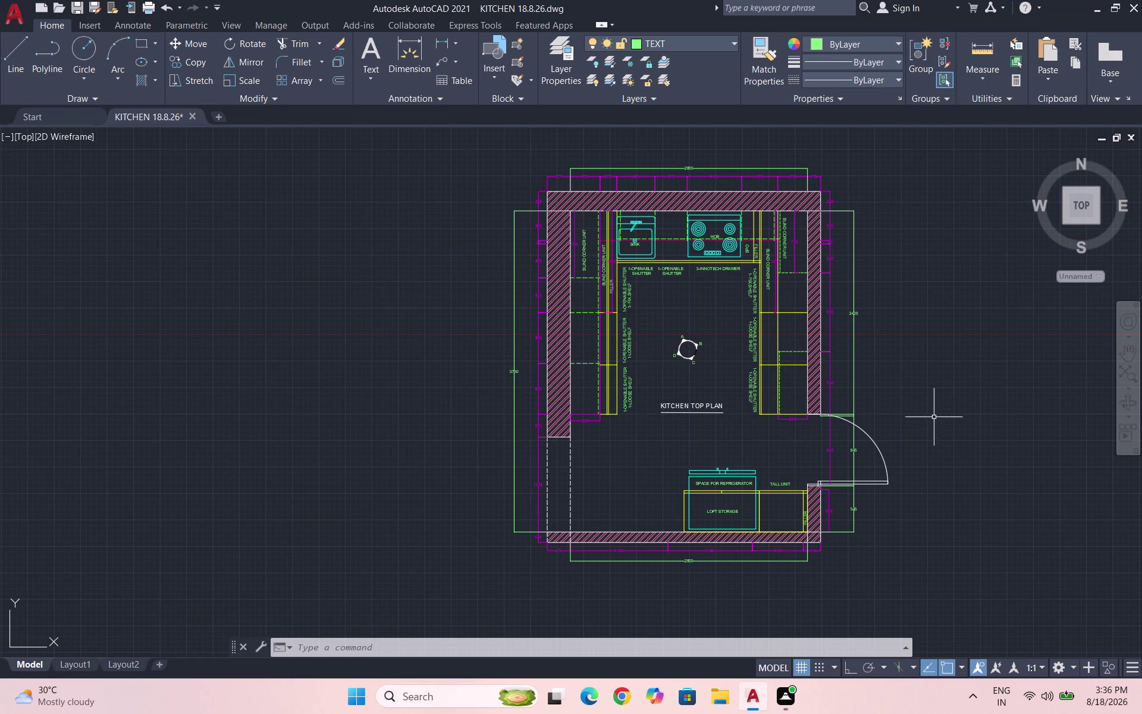
Save the kitchen top plan drawing.
key(ctrl+s)
key(ctrl+s)
scroll(down, 3)
scroll(down, 3)
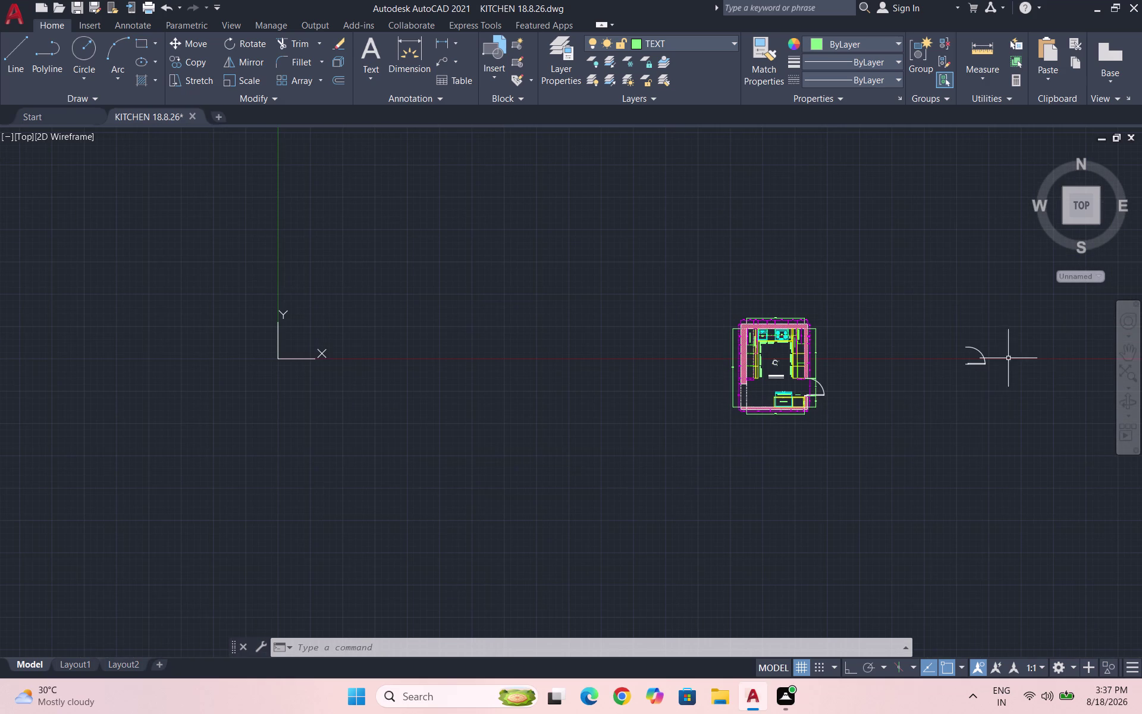
Window-select the stray door arc, move it to the upper left, and save.
scroll(up, 3)
drag(977, 436, 954, 412)
click(897, 298)
key(m)
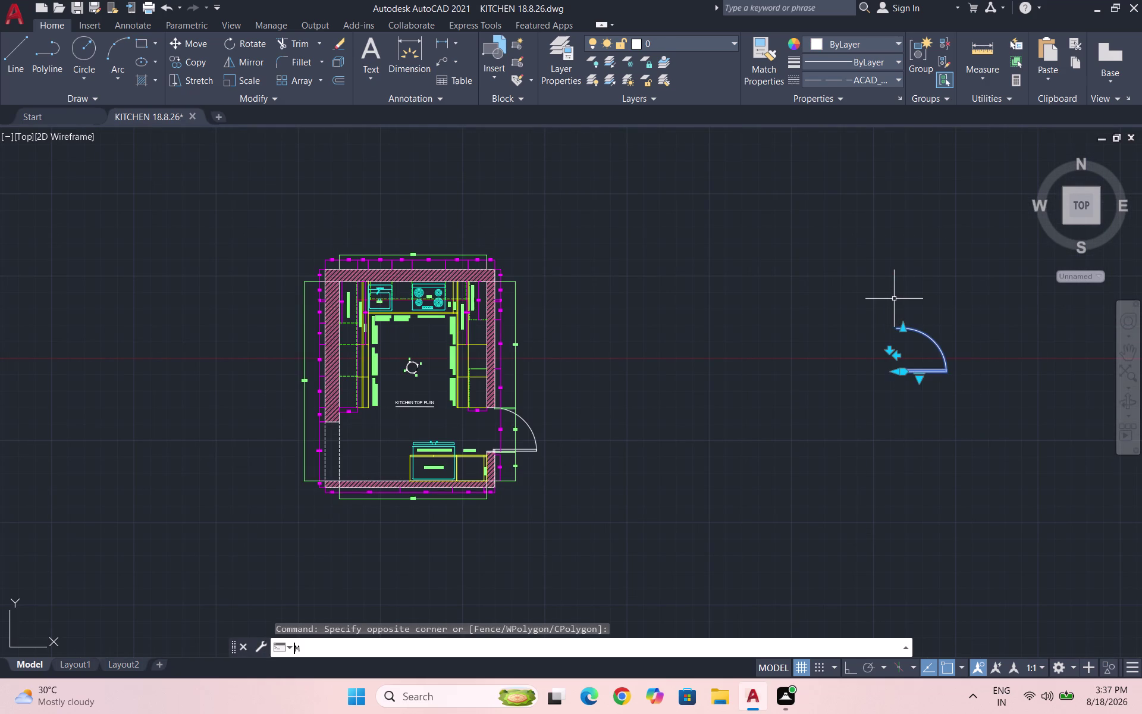
key(Return)
drag(901, 360, 878, 350)
click(139, 193)
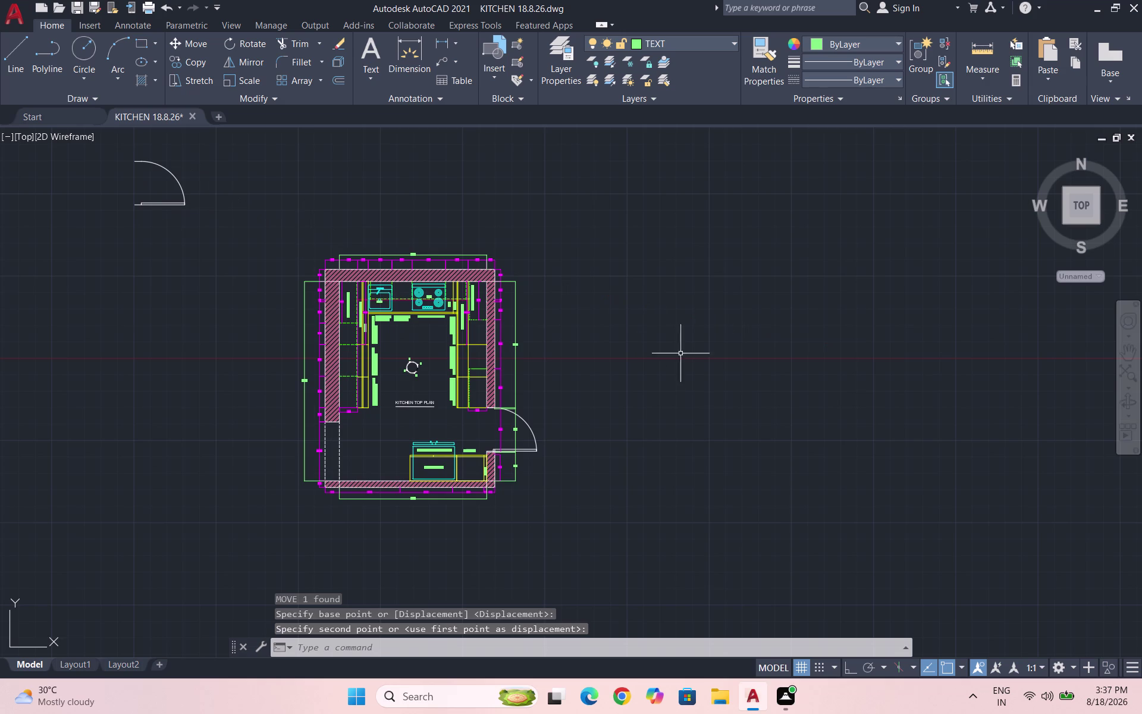
scroll(up, 3)
key(Escape)
key(Escape)
key(ctrl+s)
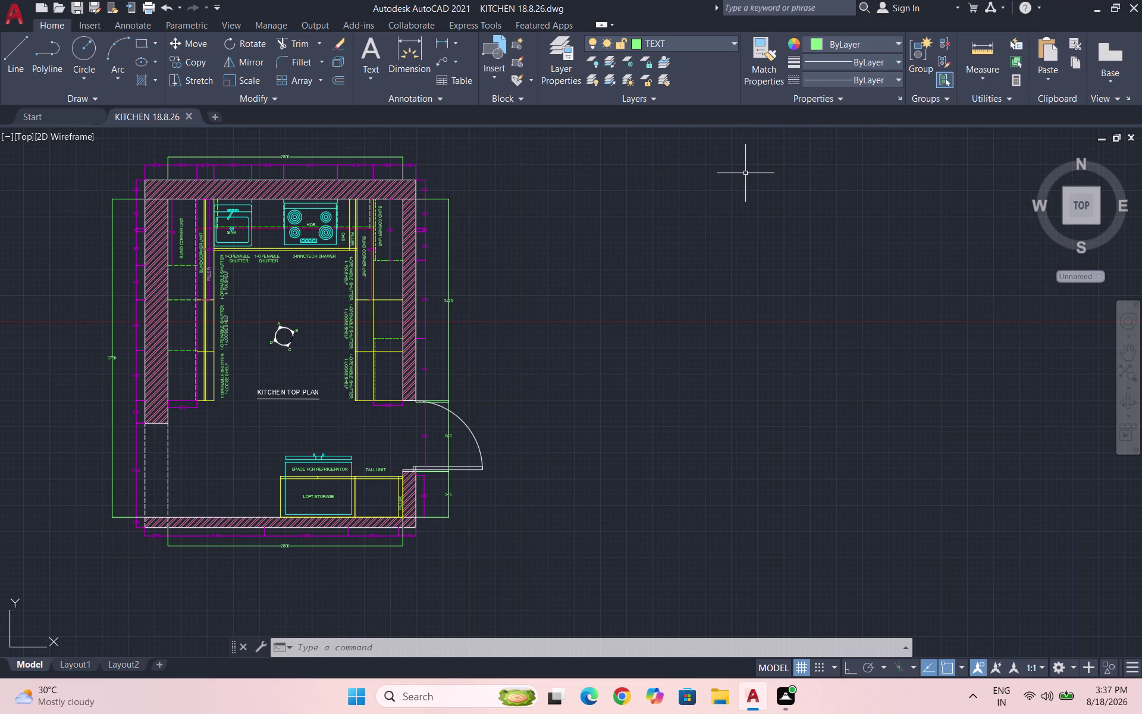
scroll(down, 3)
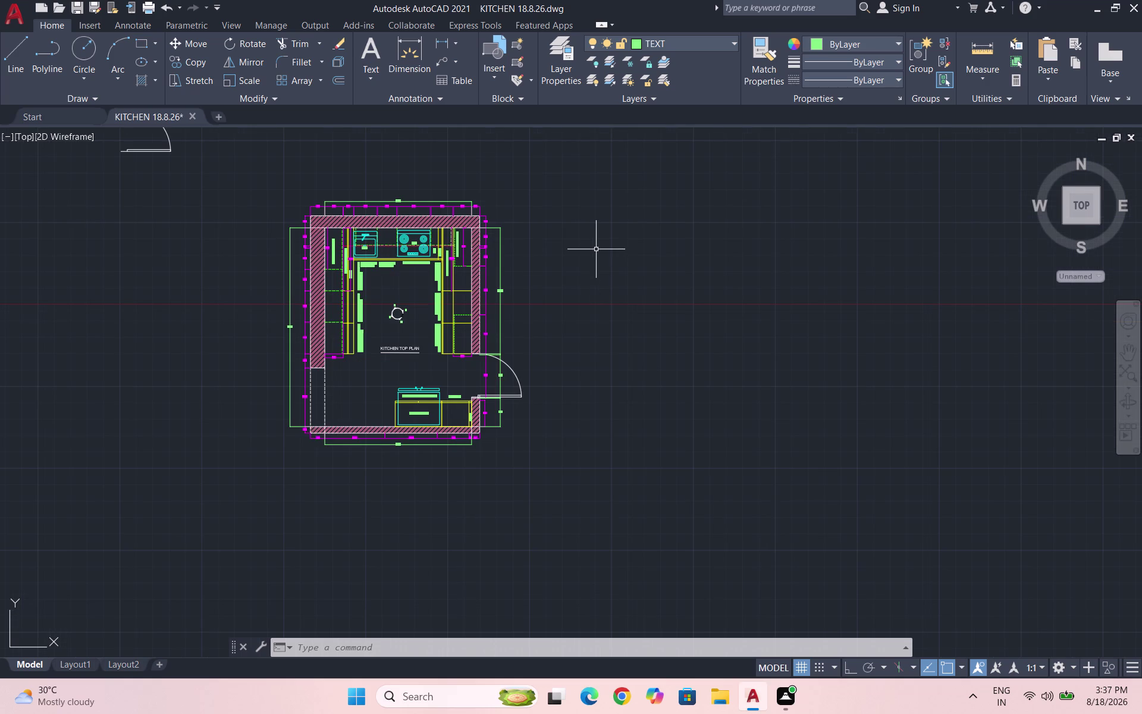
Cancel the started LINE command and make layer 0 current.
scroll(up, 3)
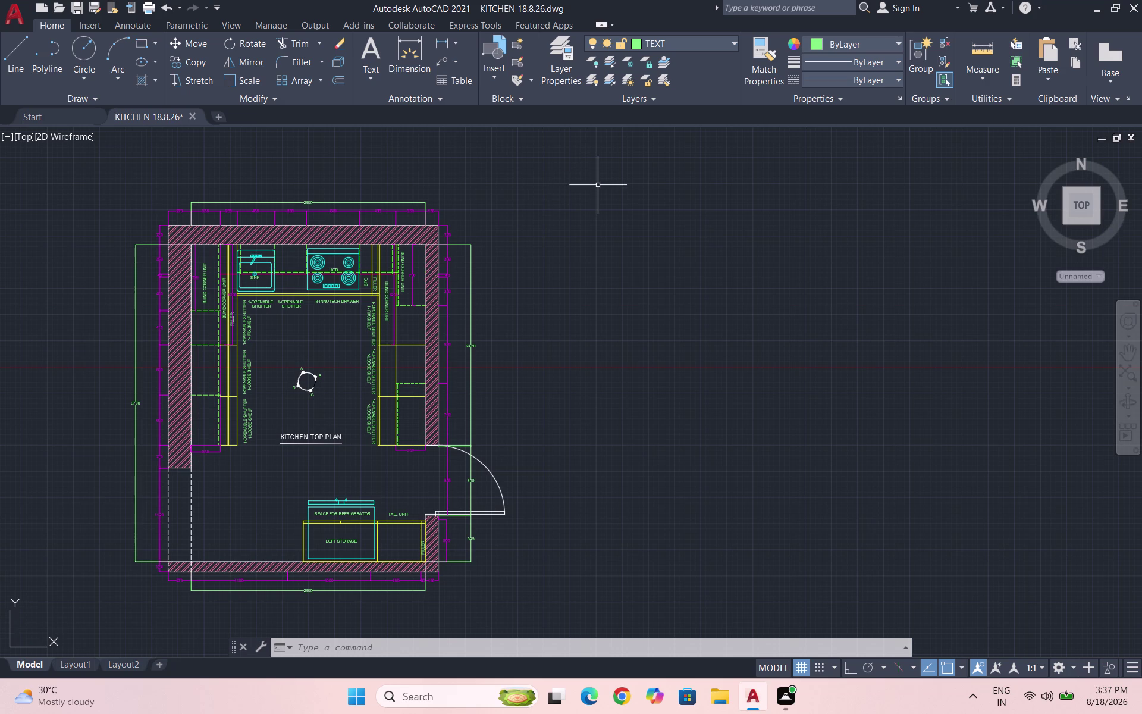
key(l)
key(Return)
scroll(down, 3)
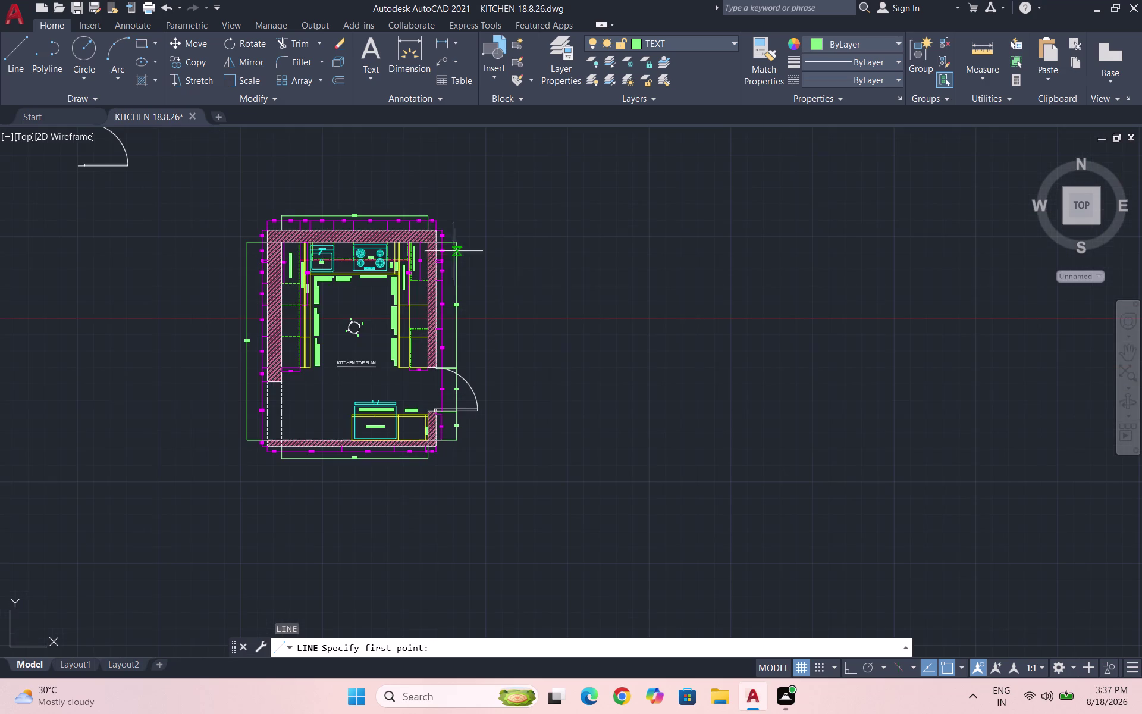
key(Escape)
key(Escape)
click(686, 40)
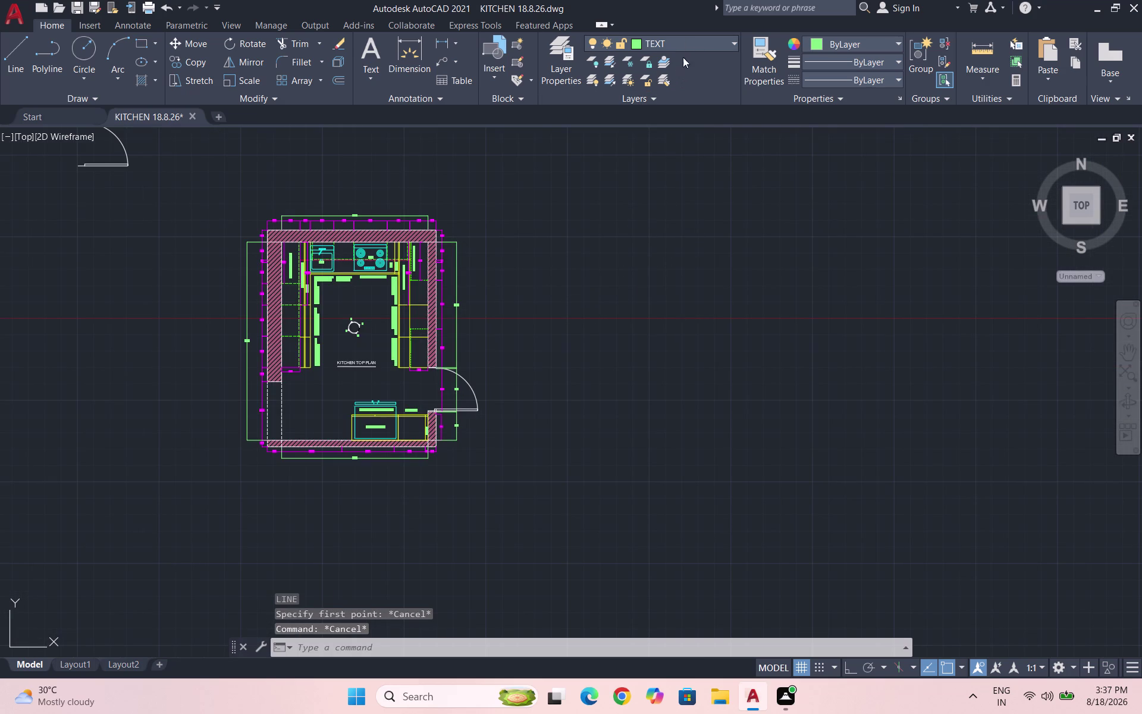
click(686, 58)
Pan to the empty space right of the top plan and start a new LINE.
scroll(up, 3)
scroll(up, 3)
scroll(down, 3)
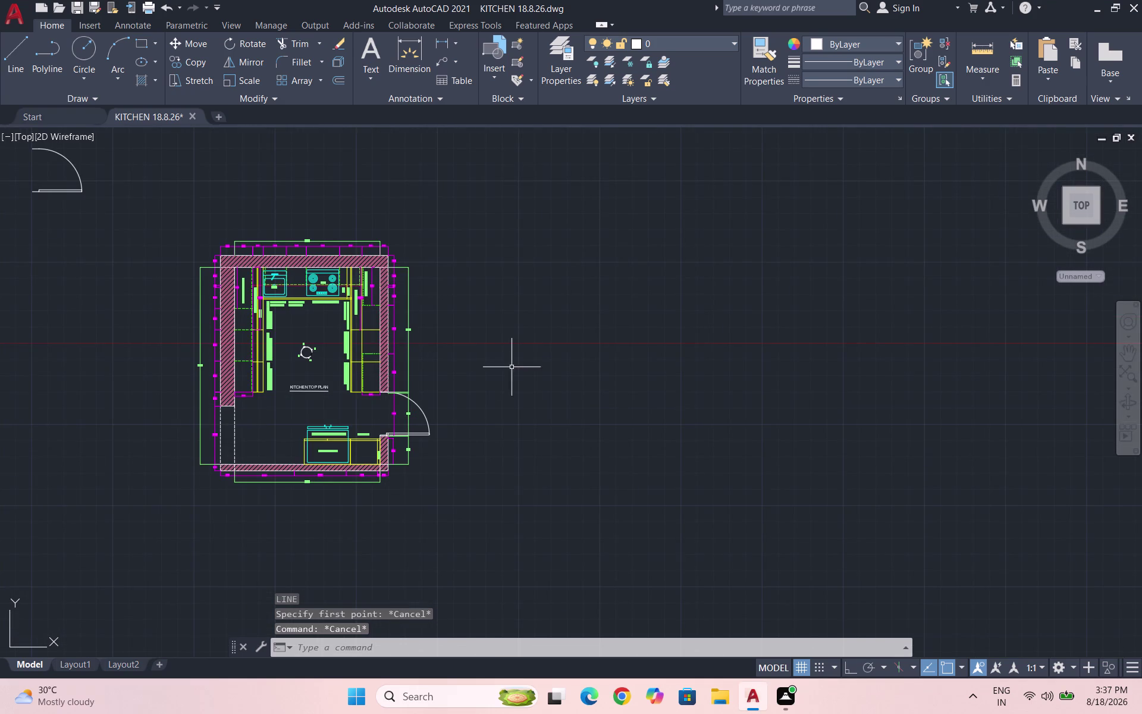
scroll(down, 3)
scroll(up, 3)
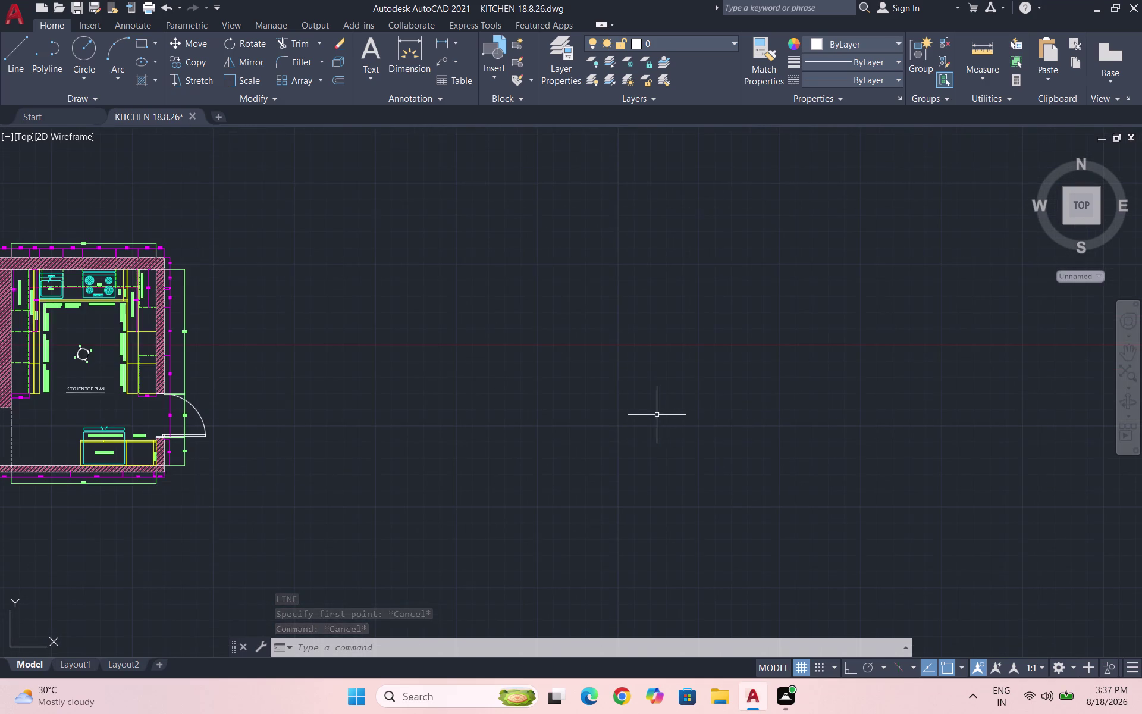
scroll(up, 3)
scroll(down, 3)
scroll(up, 3)
scroll(up, 3)
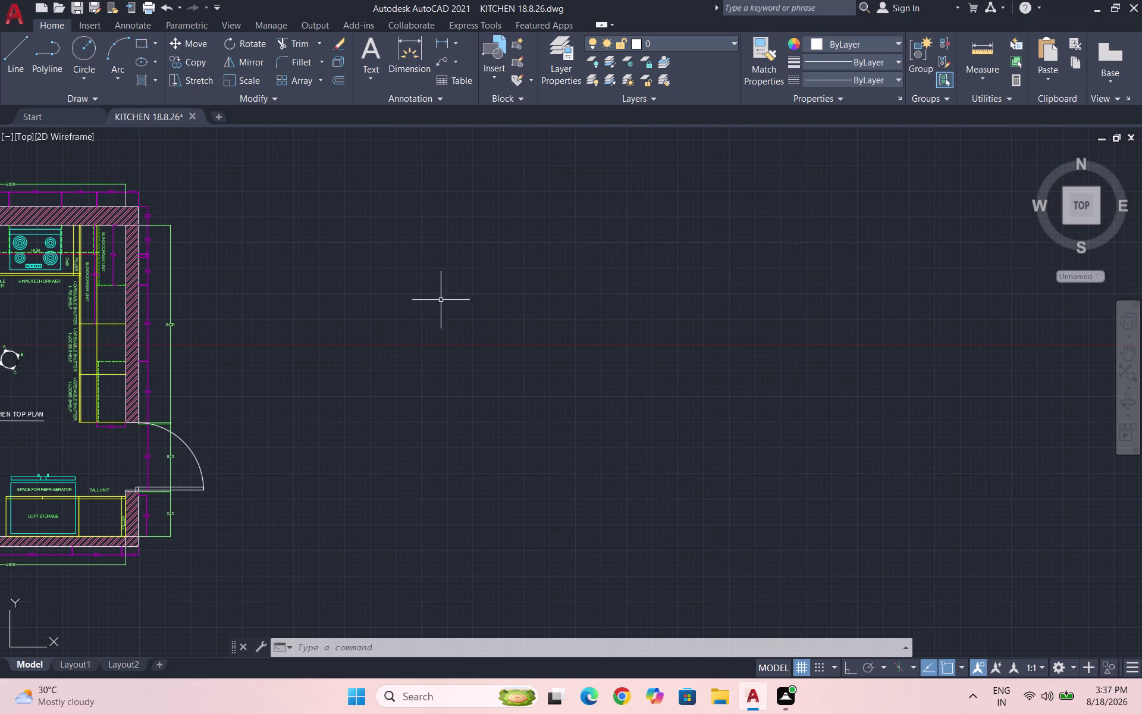
scroll(down, 3)
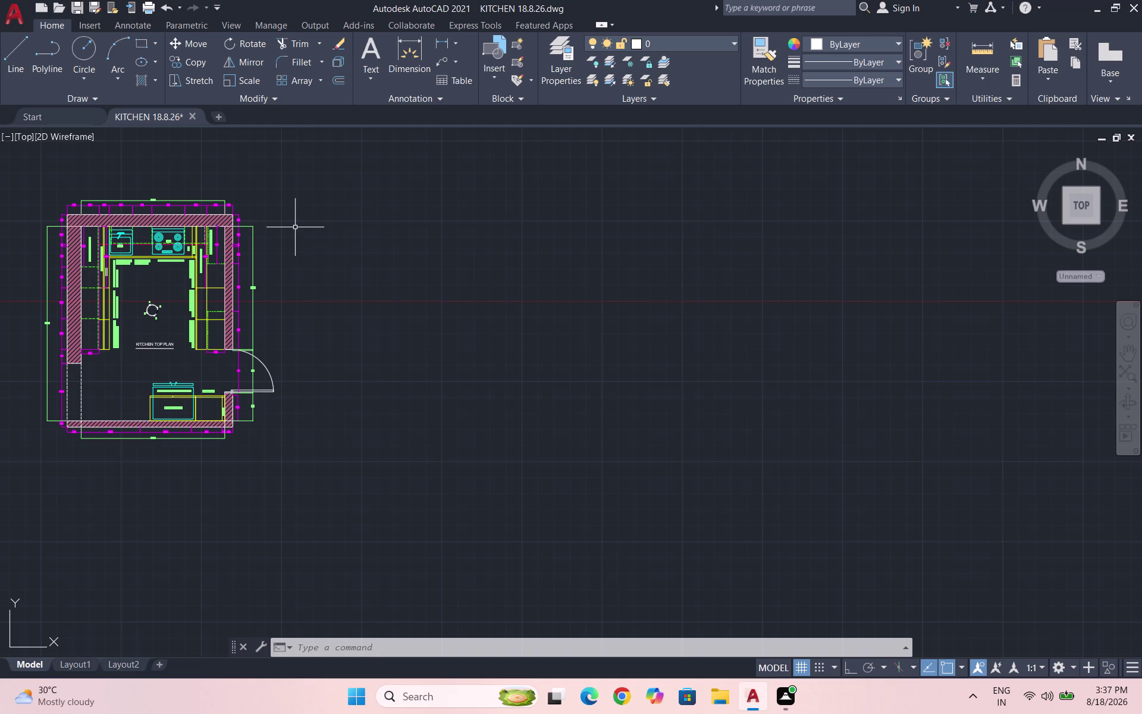
scroll(up, 3)
scroll(up, 3)
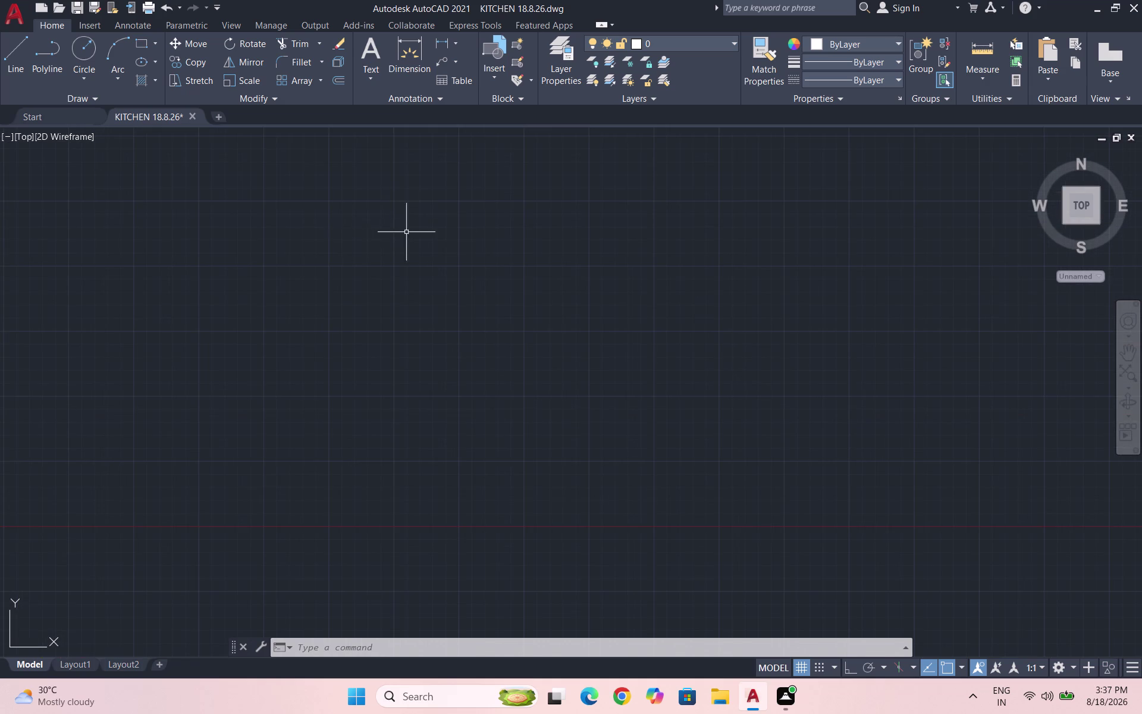
scroll(down, 3)
scroll(down, 3)
key(l)
key(Return)
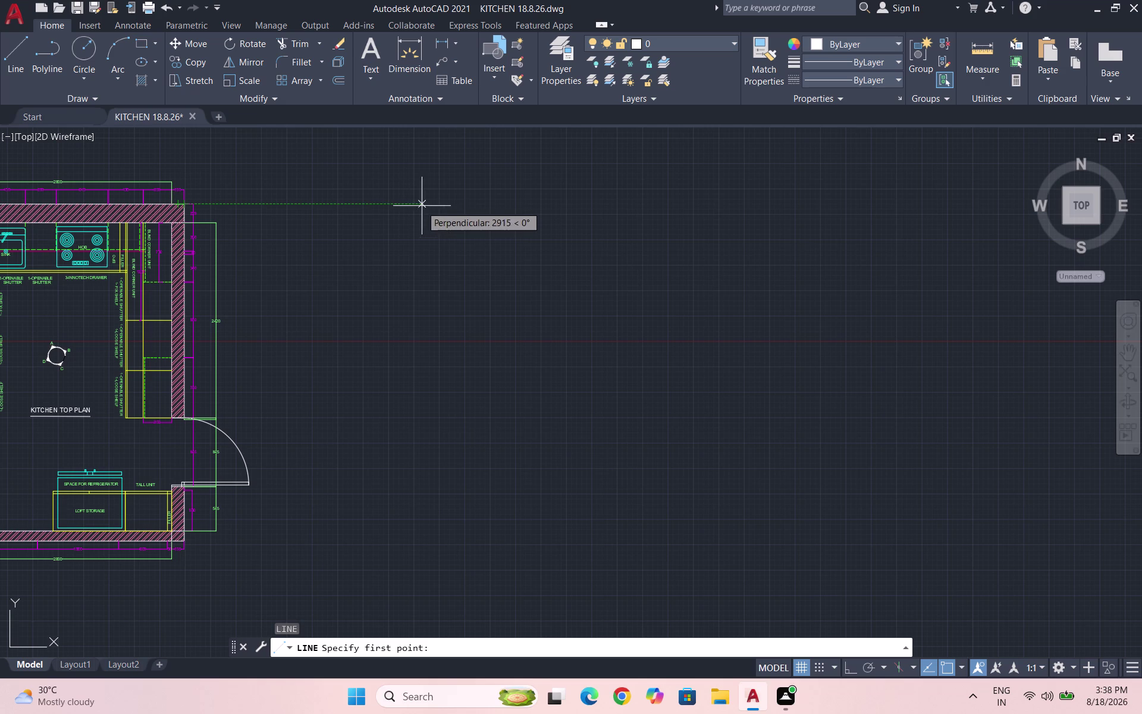
Place the line's start point beside the plan's top edge with Ortho on.
click(438, 205)
scroll(down, 3)
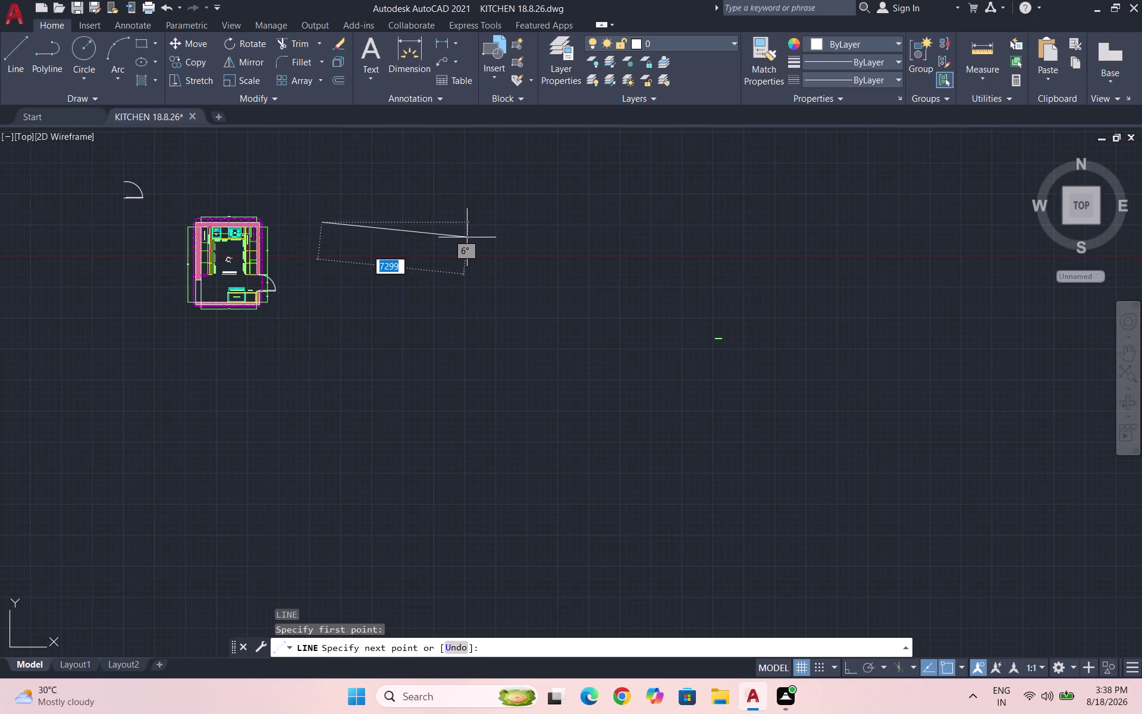
scroll(up, 3)
scroll(down, 3)
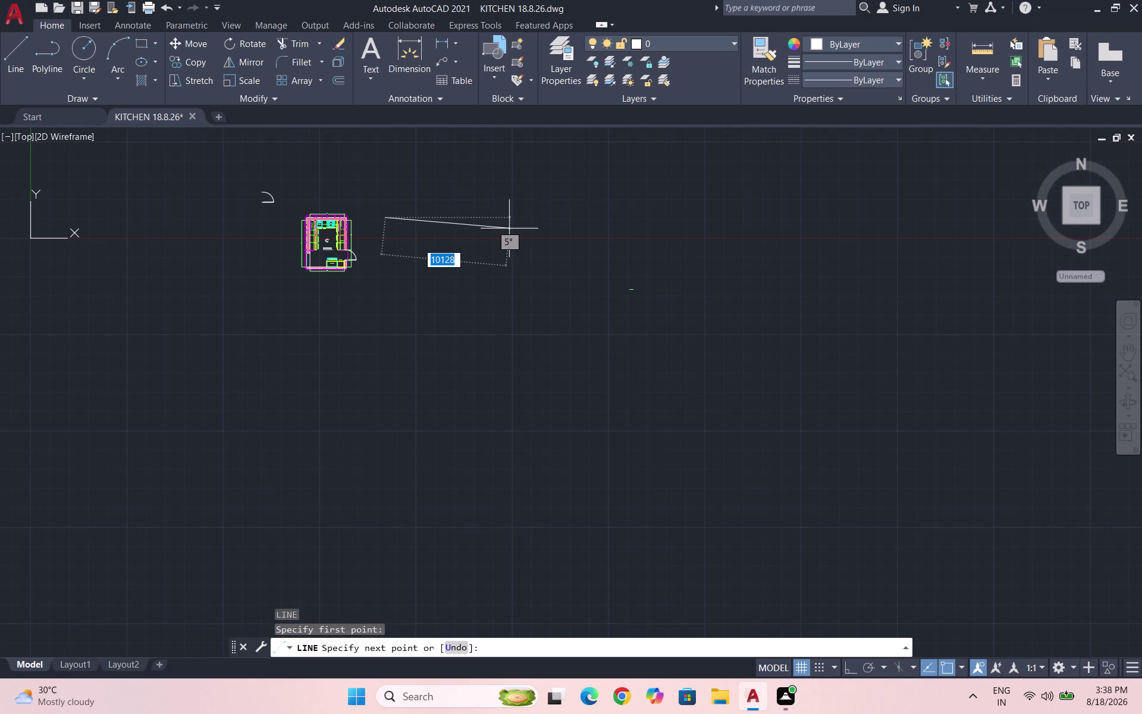
key(F8)
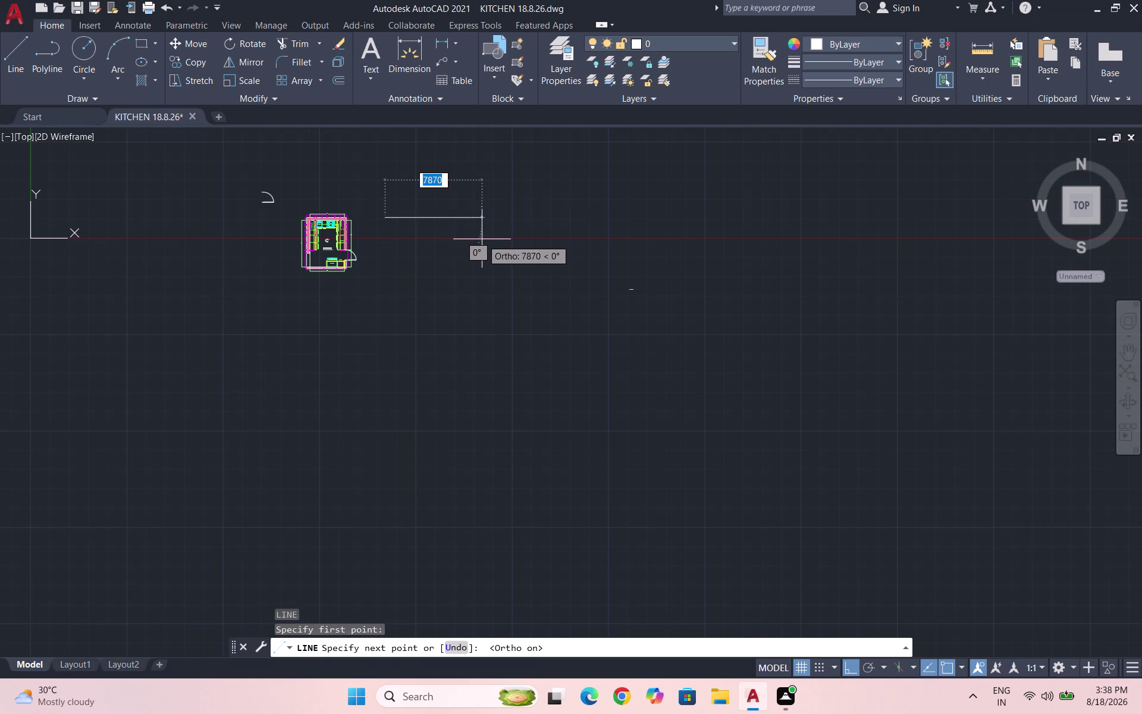
scroll(up, 3)
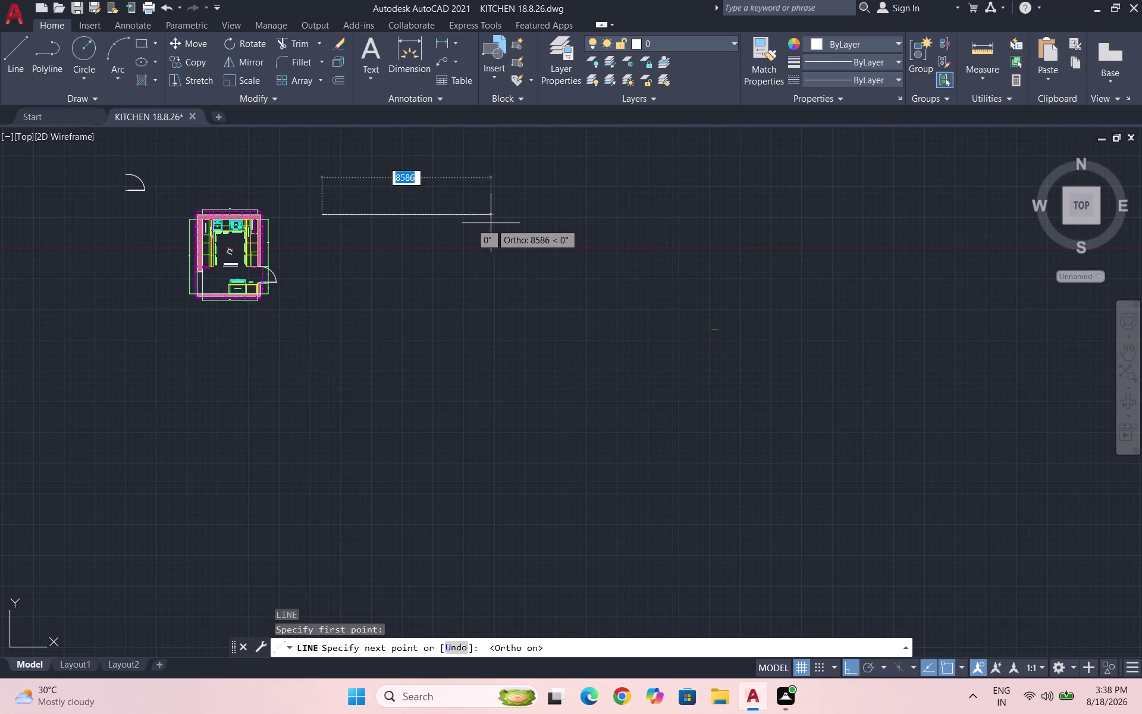
Draw consecutive segments of 273, 350, 200, 450, 380, 640 and 380.
text(273)
key(Return)
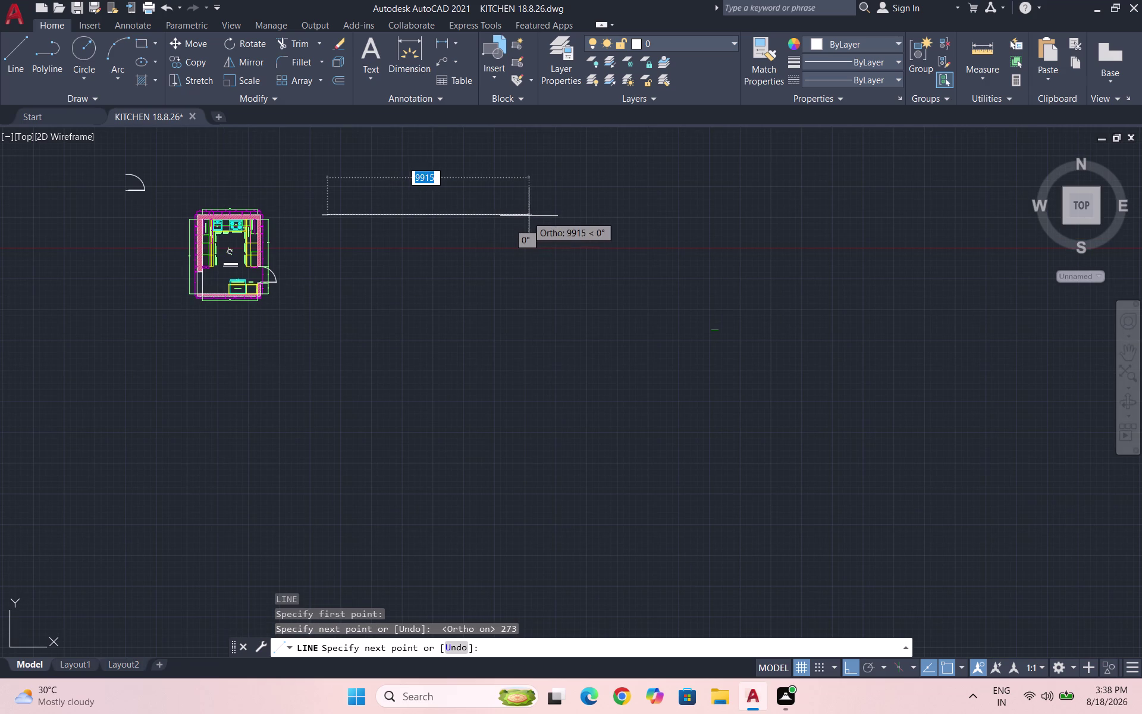
text(350)
key(Return)
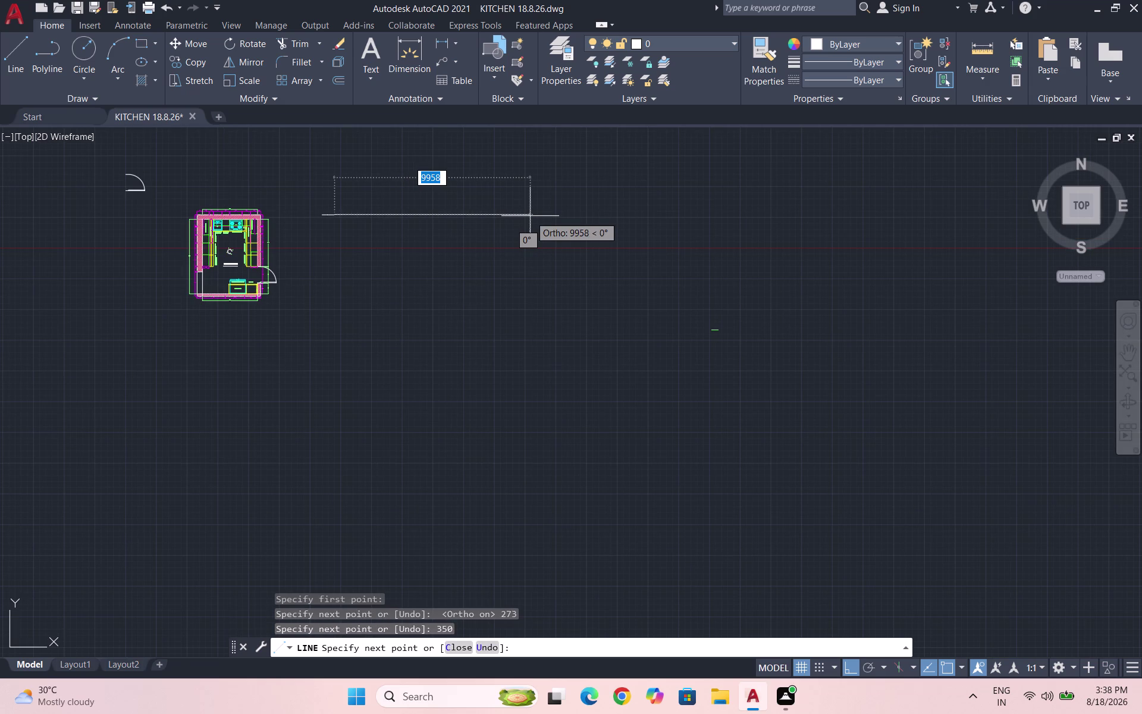
text(20)
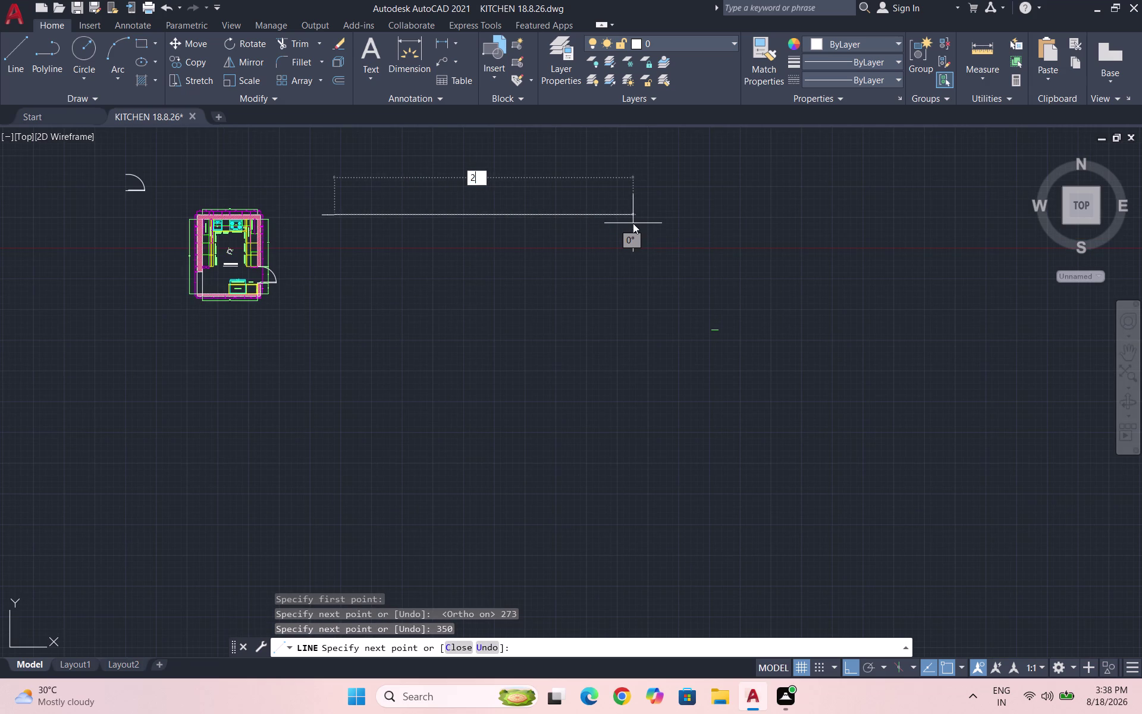
text(0)
key(Return)
text(4)
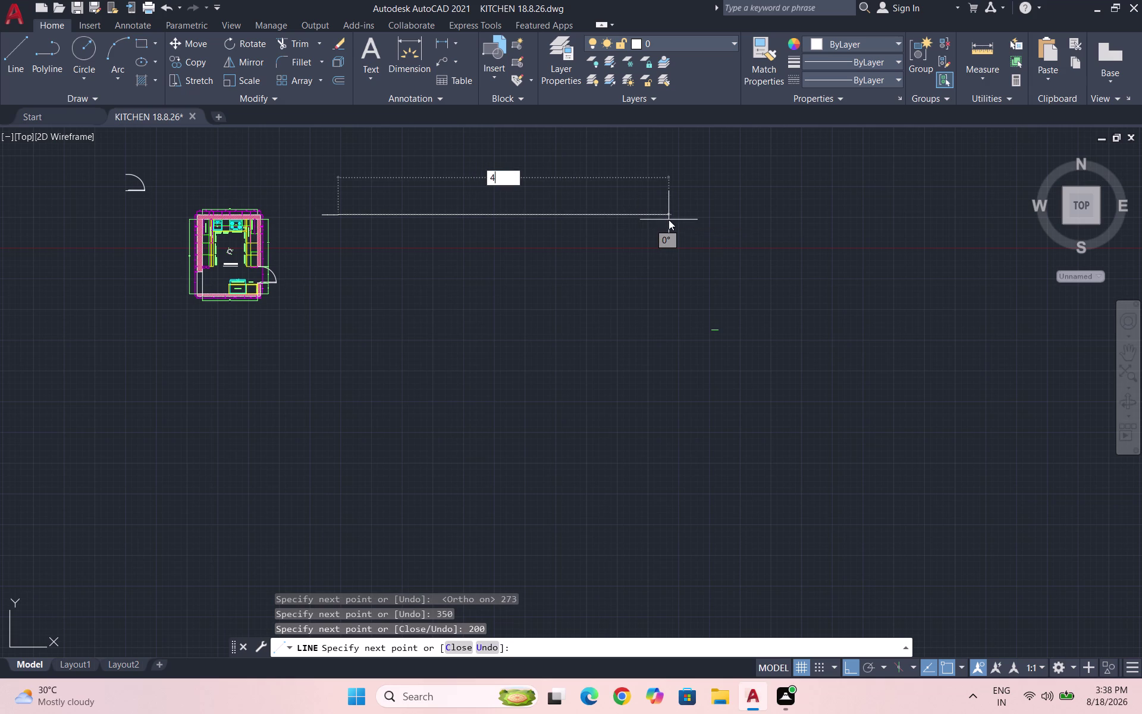
text(50)
key(Return)
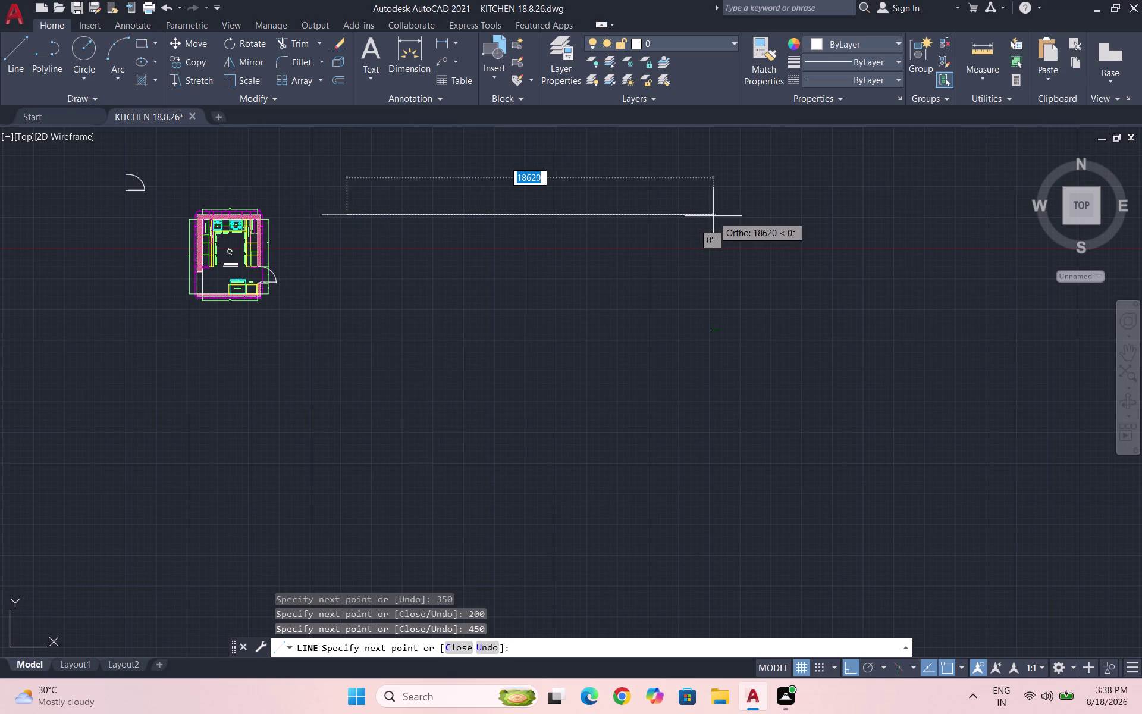
text(380)
key(Return)
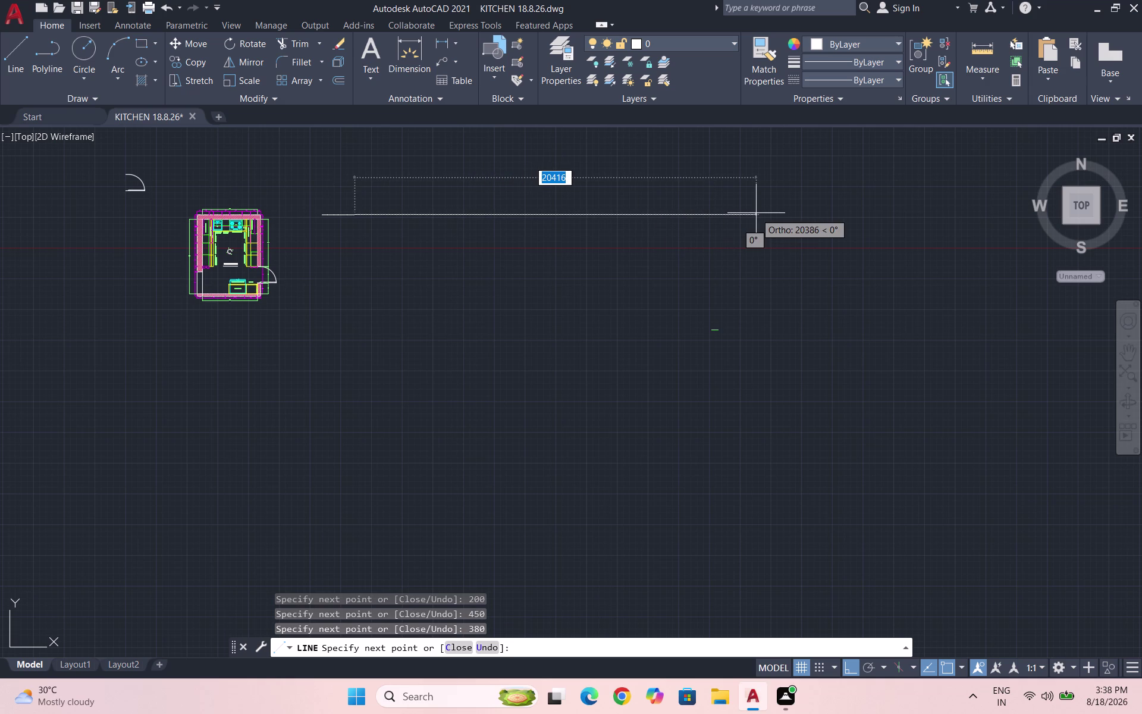
text(640)
key(Return)
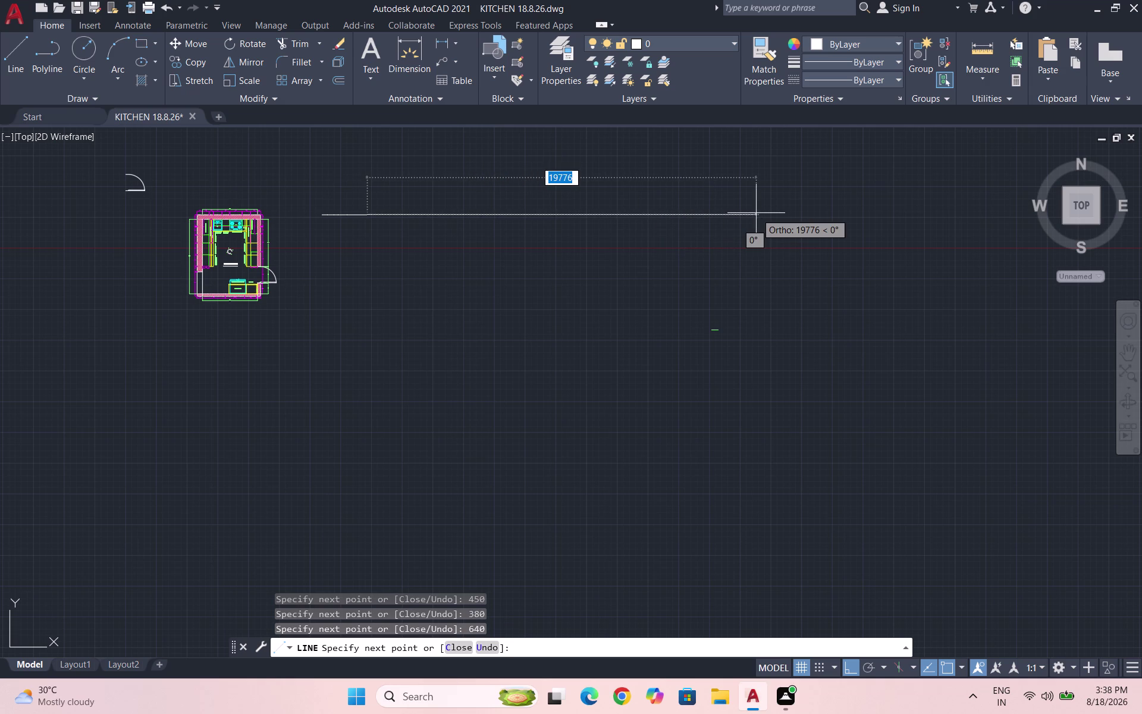
text(380)
key(Return)
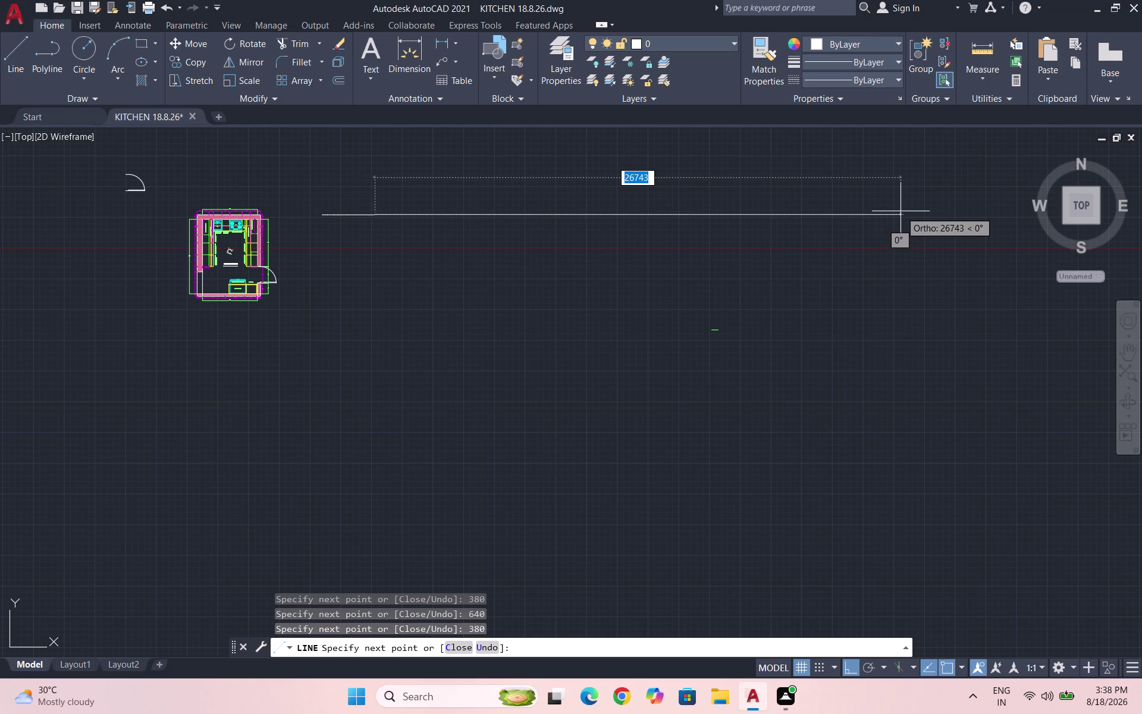
Add the 50, 350 and 155 segments and end the line.
text(50)
key(Return)
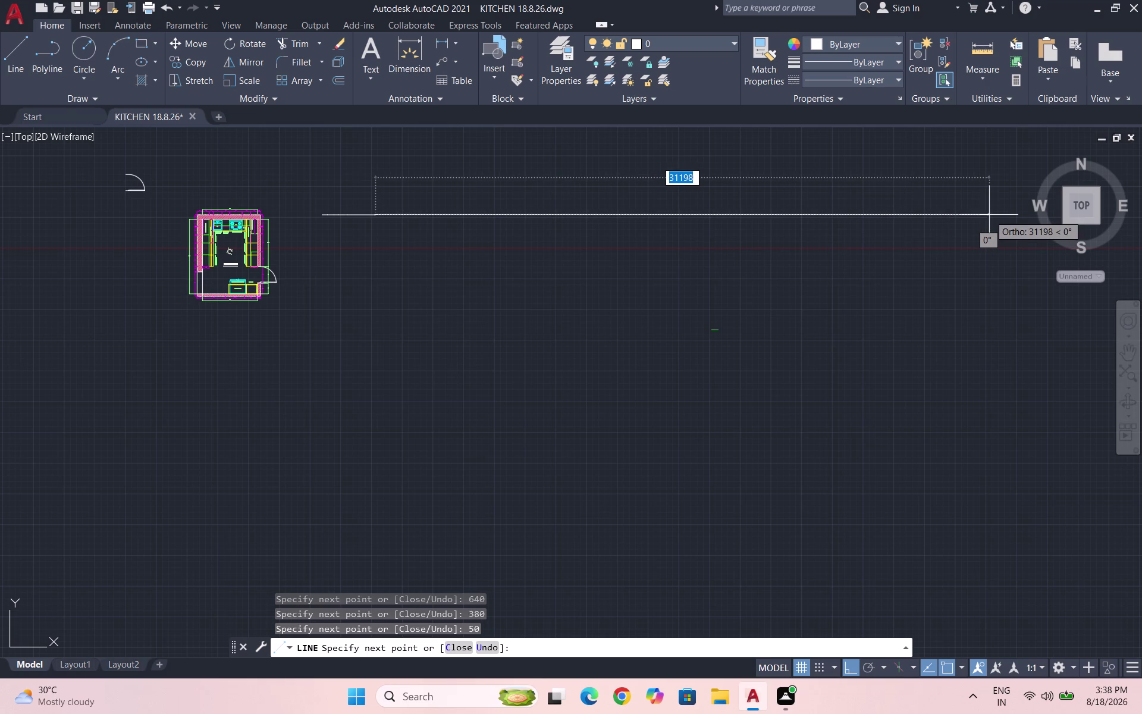
text(350)
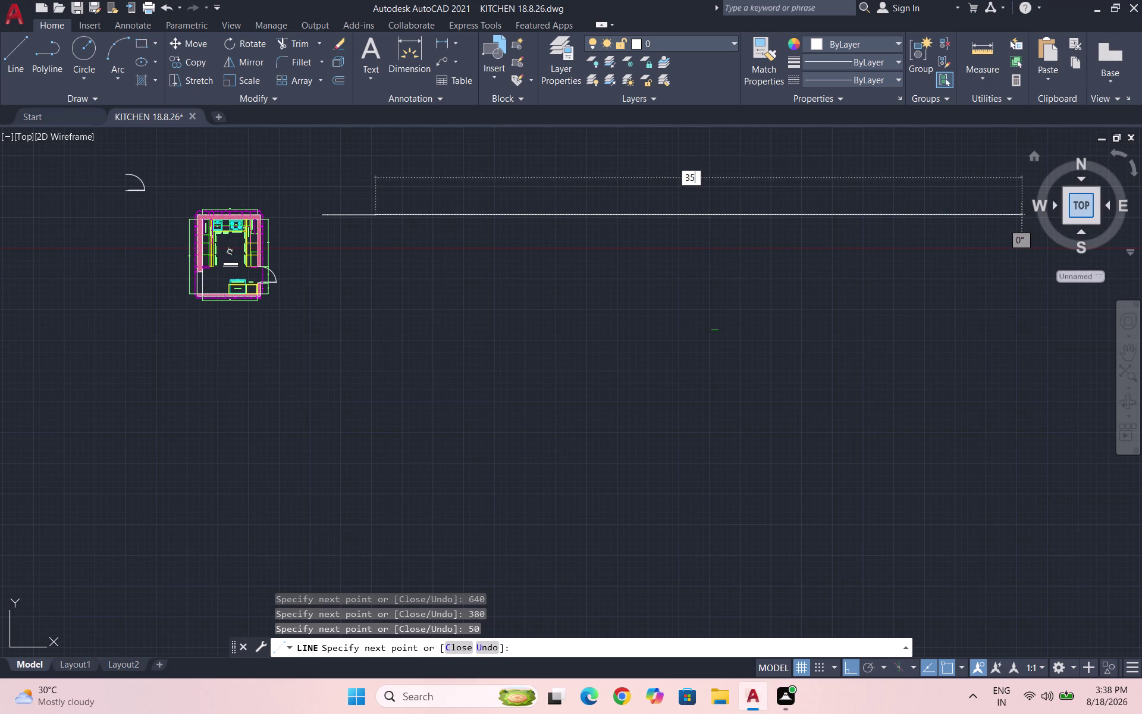
key(Return)
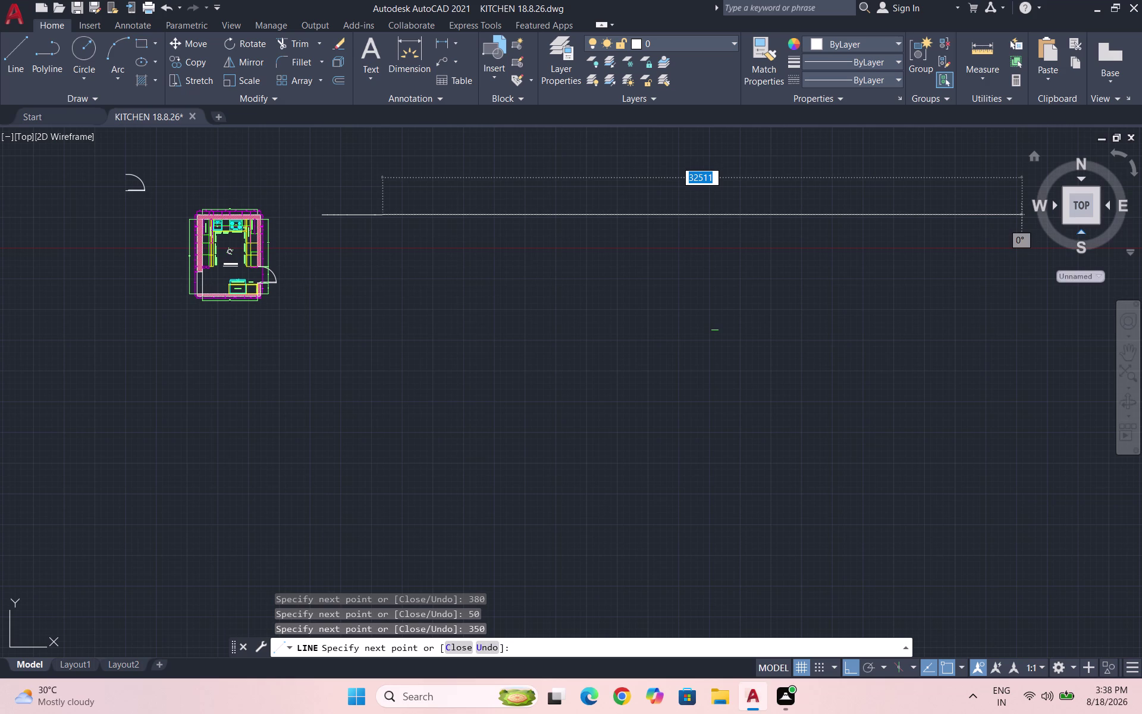
text(155)
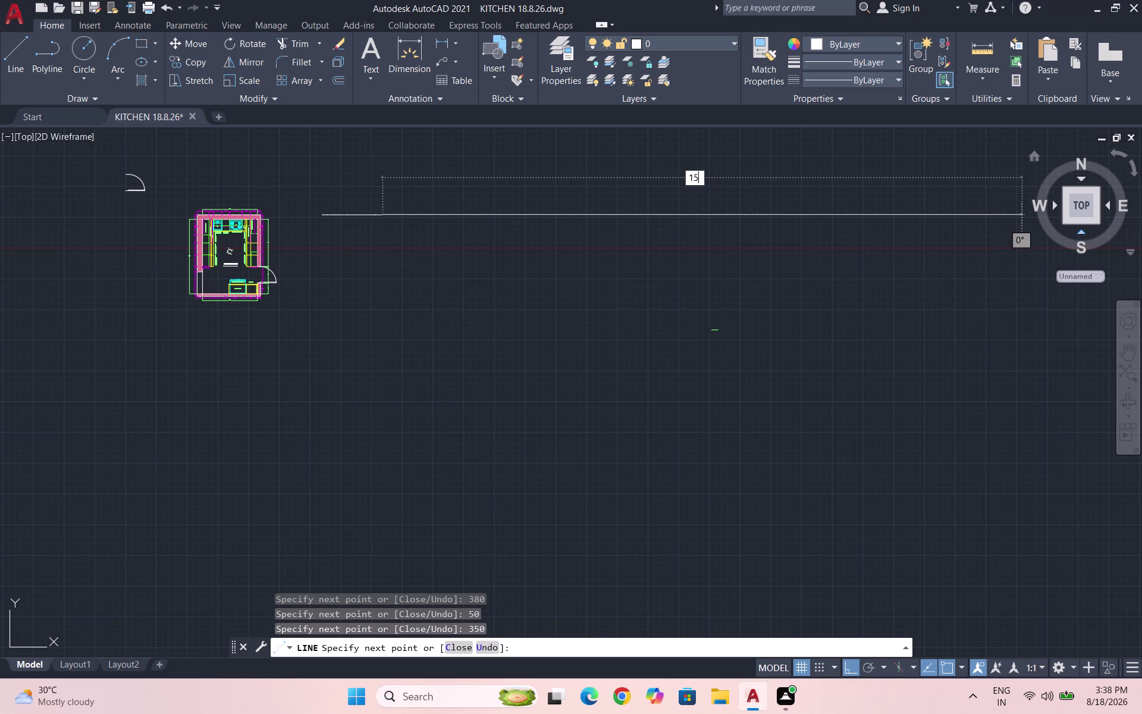
key(shift+Return)
scroll(down, 3)
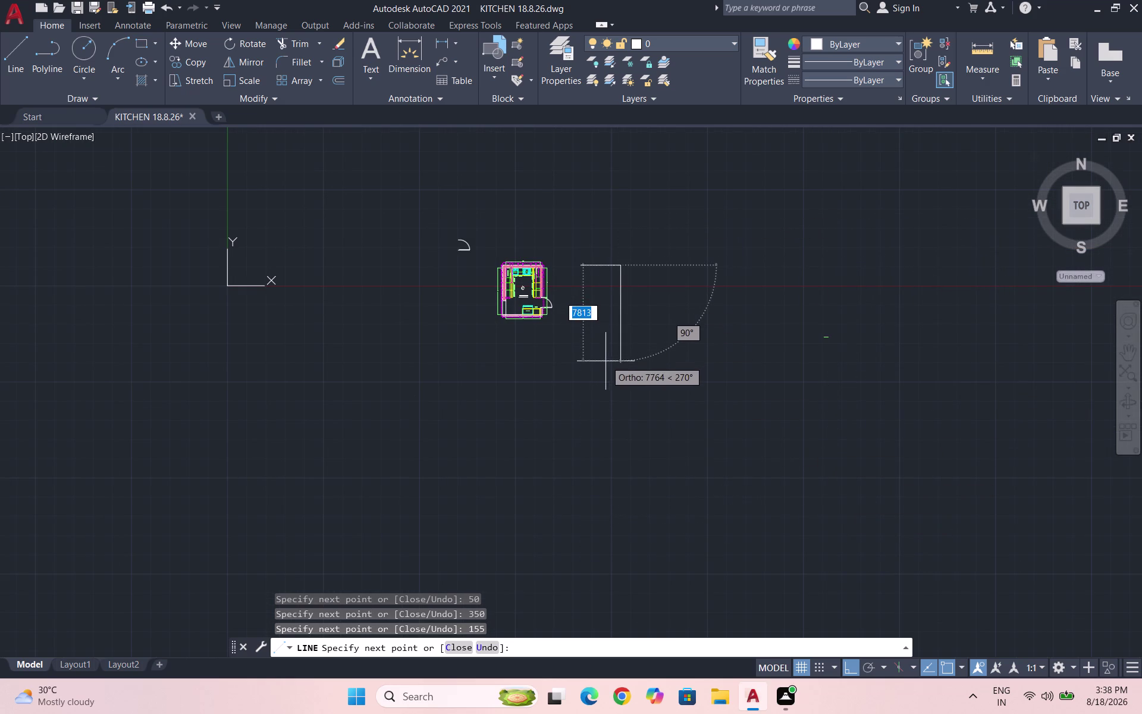
key(Escape)
scroll(up, 3)
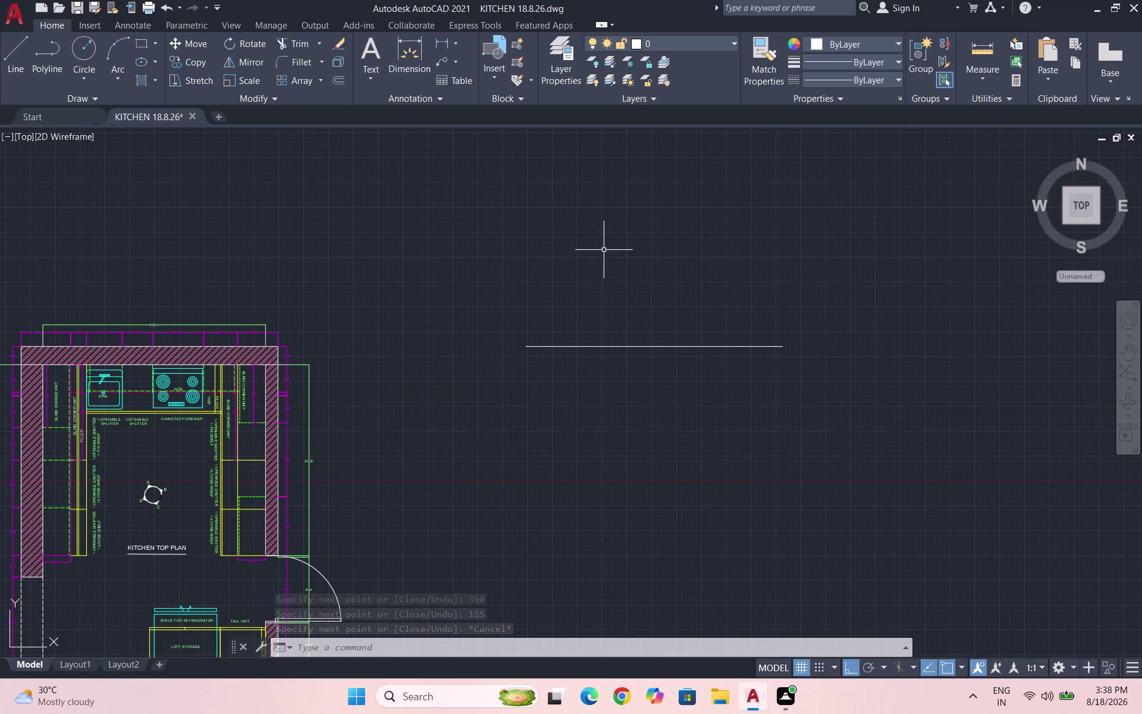
Check the 380 spacing with Quick Measure, then exit the measurement.
click(989, 71)
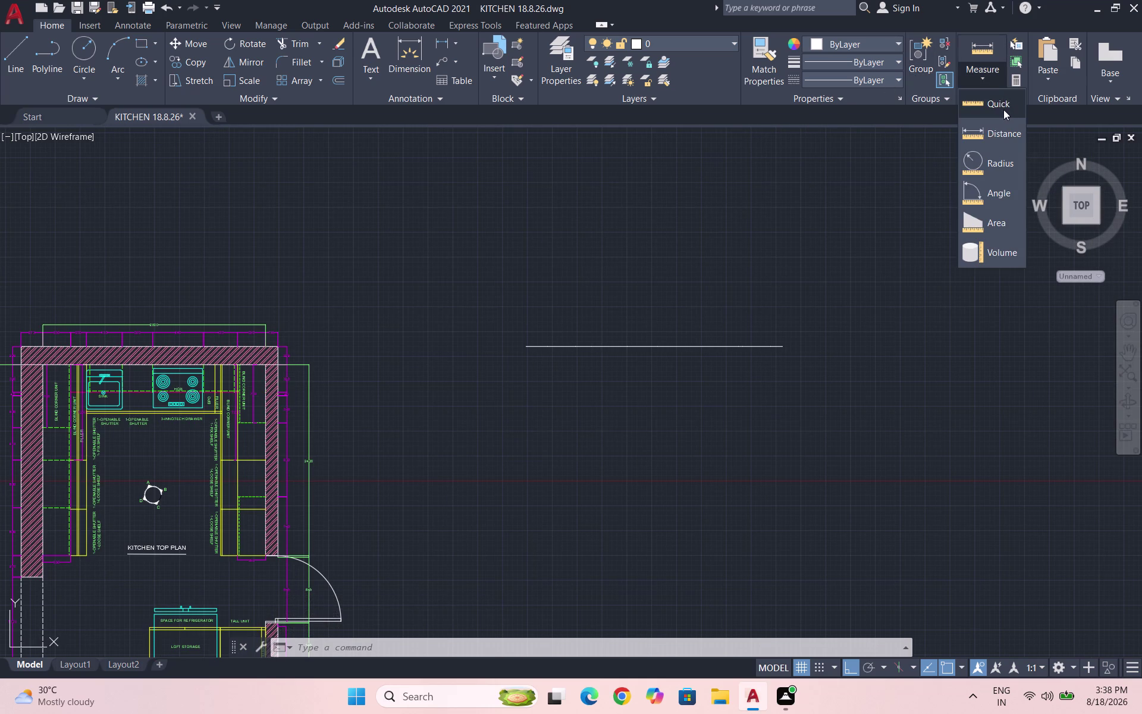
click(995, 131)
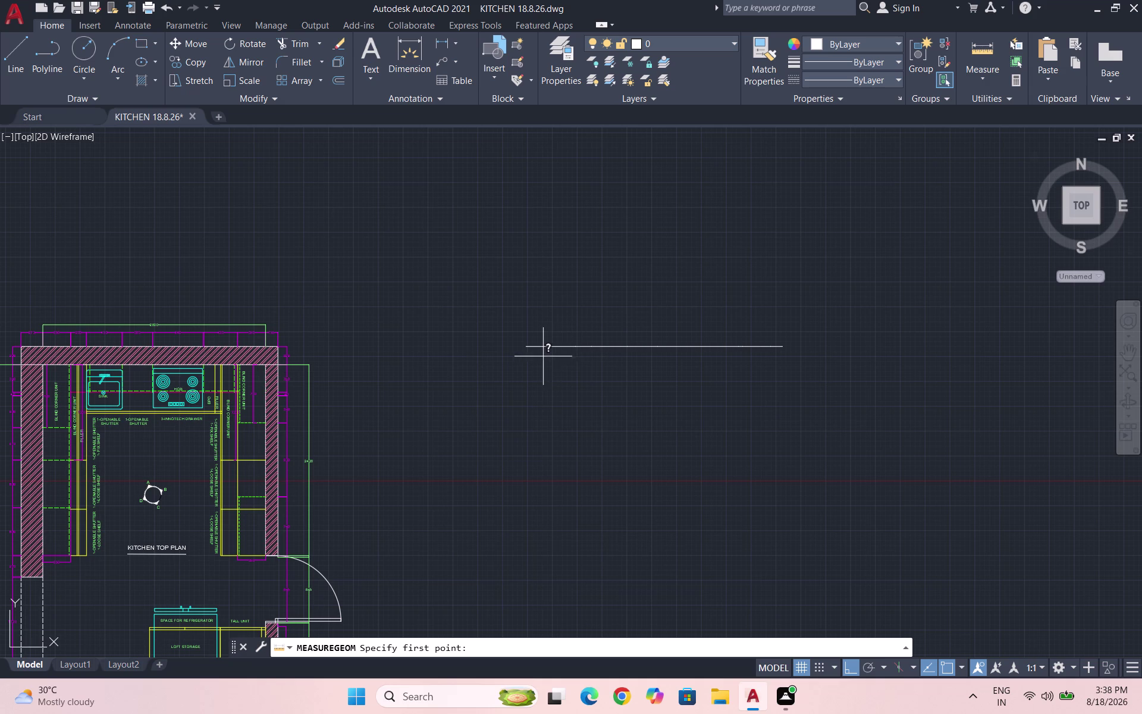
click(973, 66)
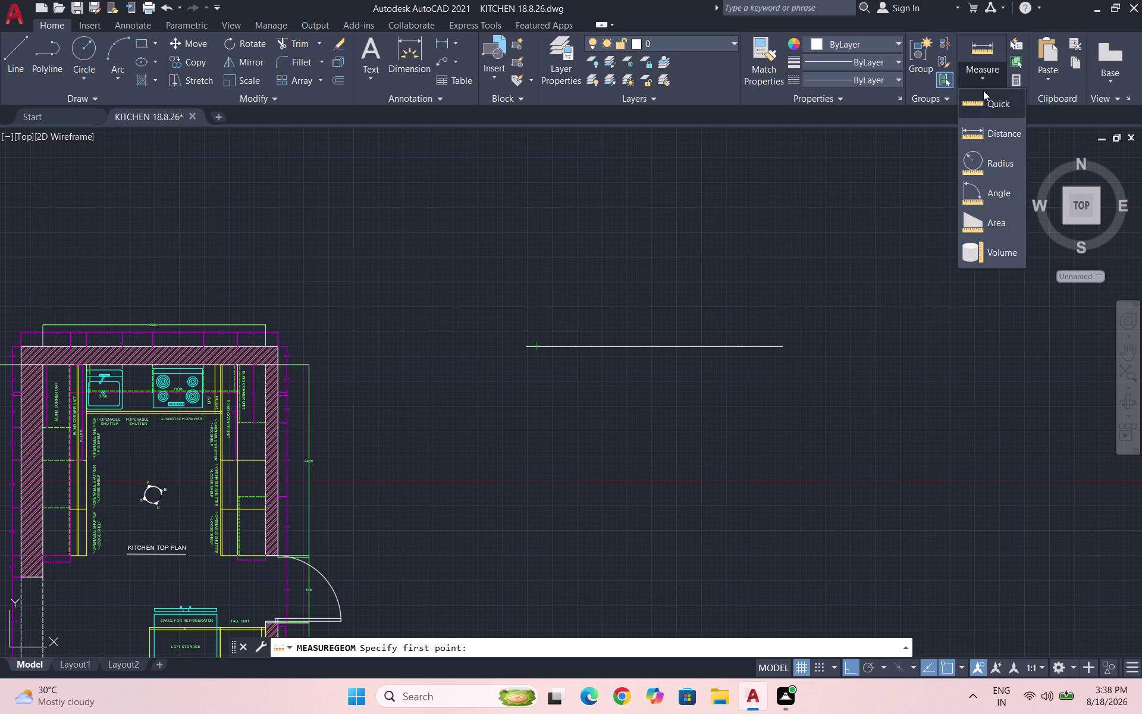
click(983, 94)
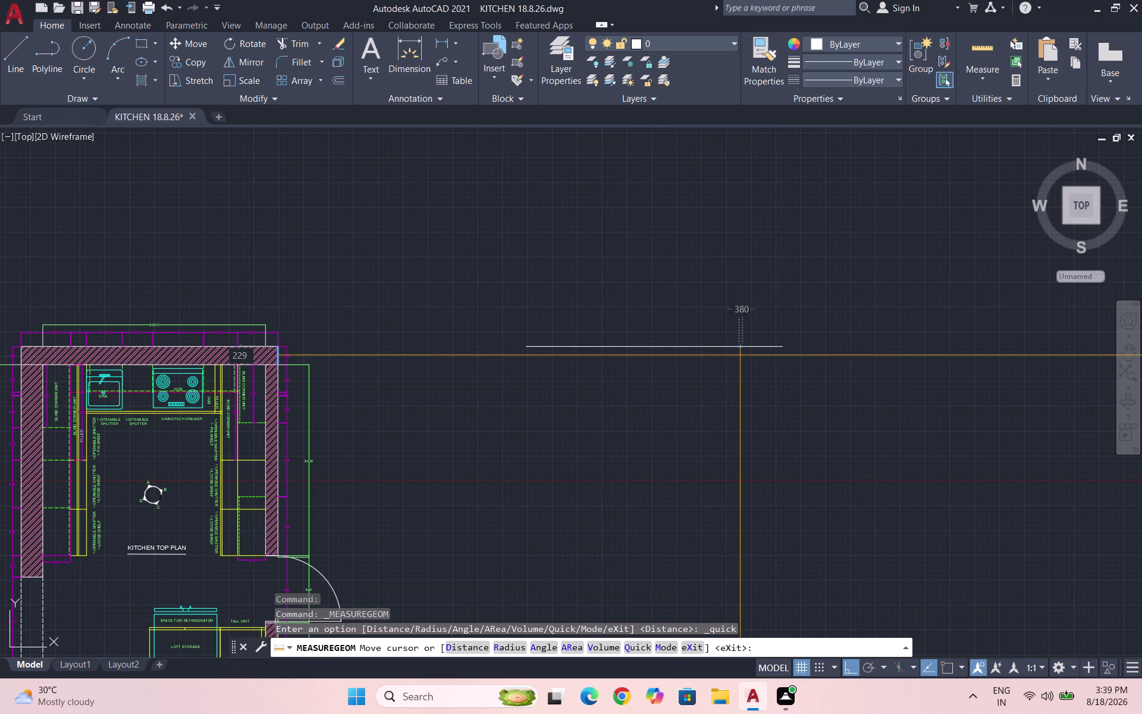
scroll(down, 3)
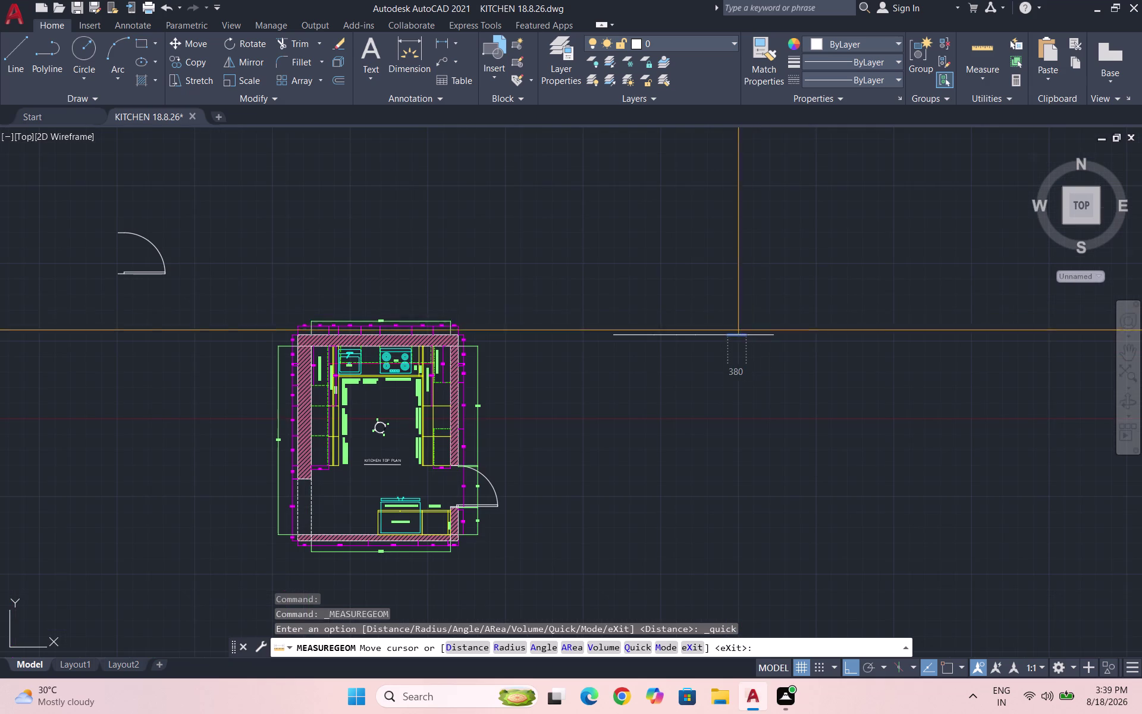
key(Escape)
key(Escape)
key(Escape)
Start a new line at the top line's right end.
key(space)
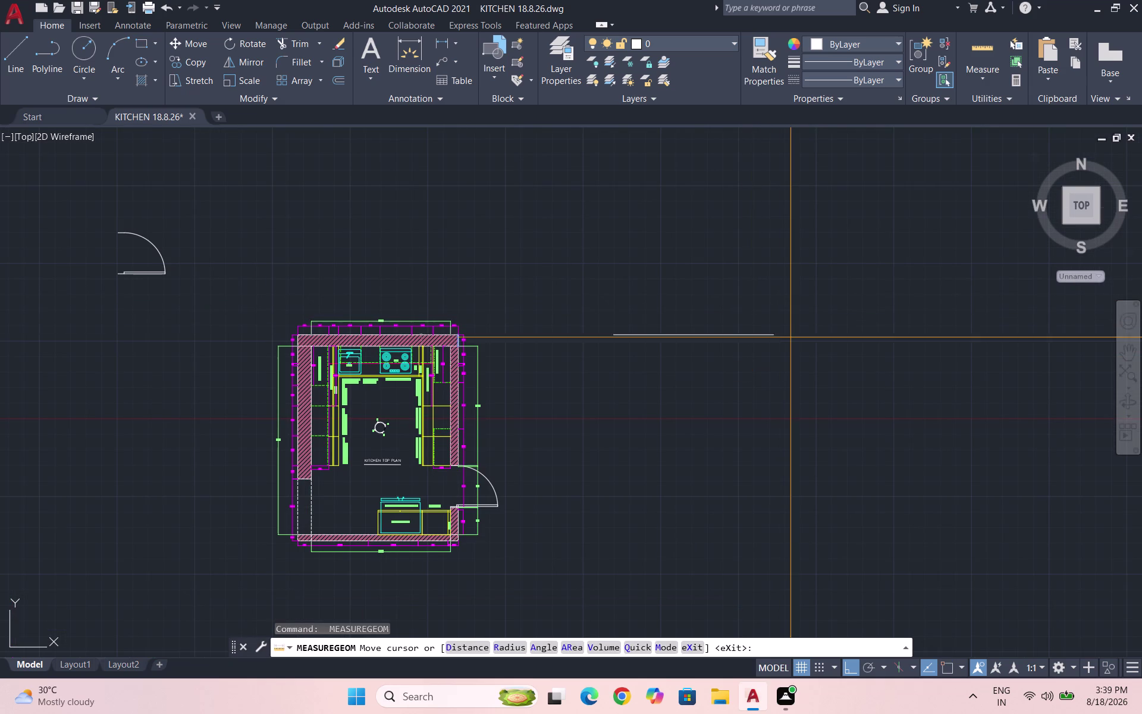
key(Escape)
key(l)
key(Return)
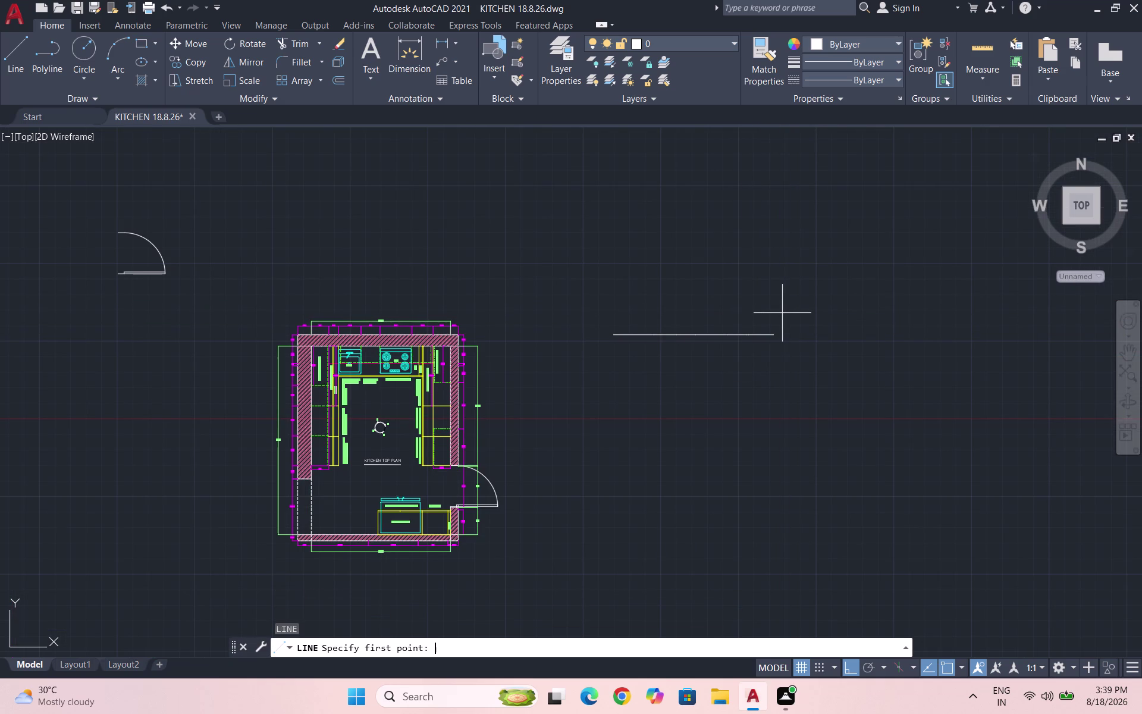
scroll(up, 3)
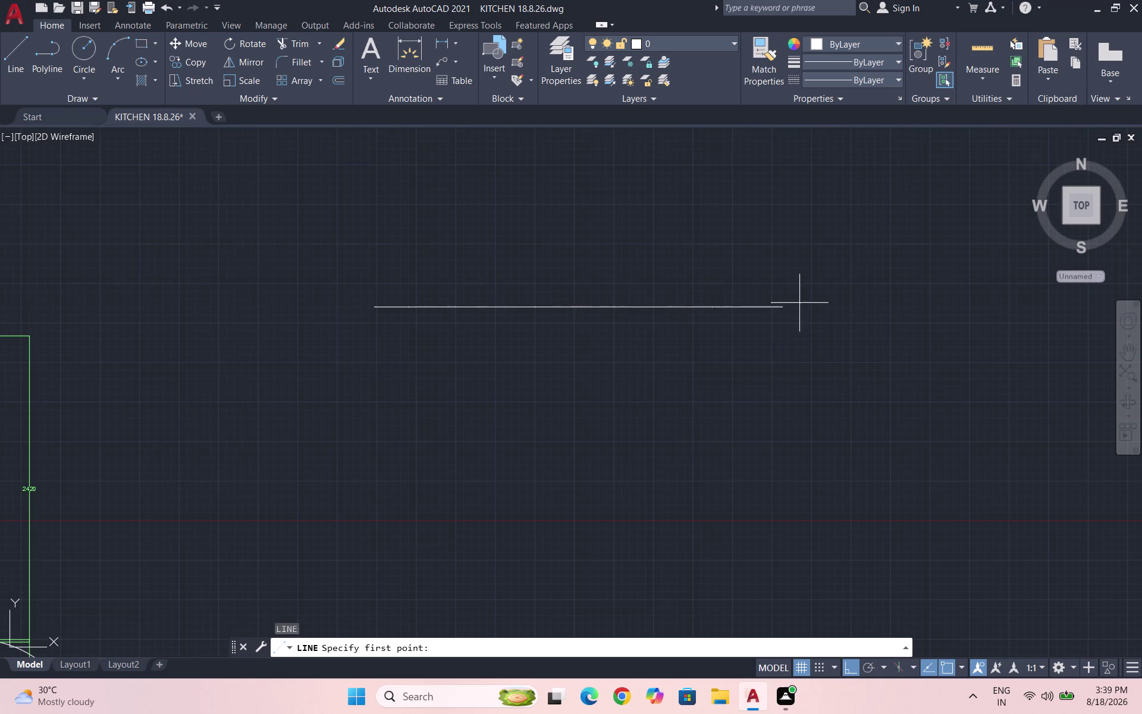
click(781, 308)
Draw the 40, 750, 600 and 600 outline segments.
text(40)
key(Return)
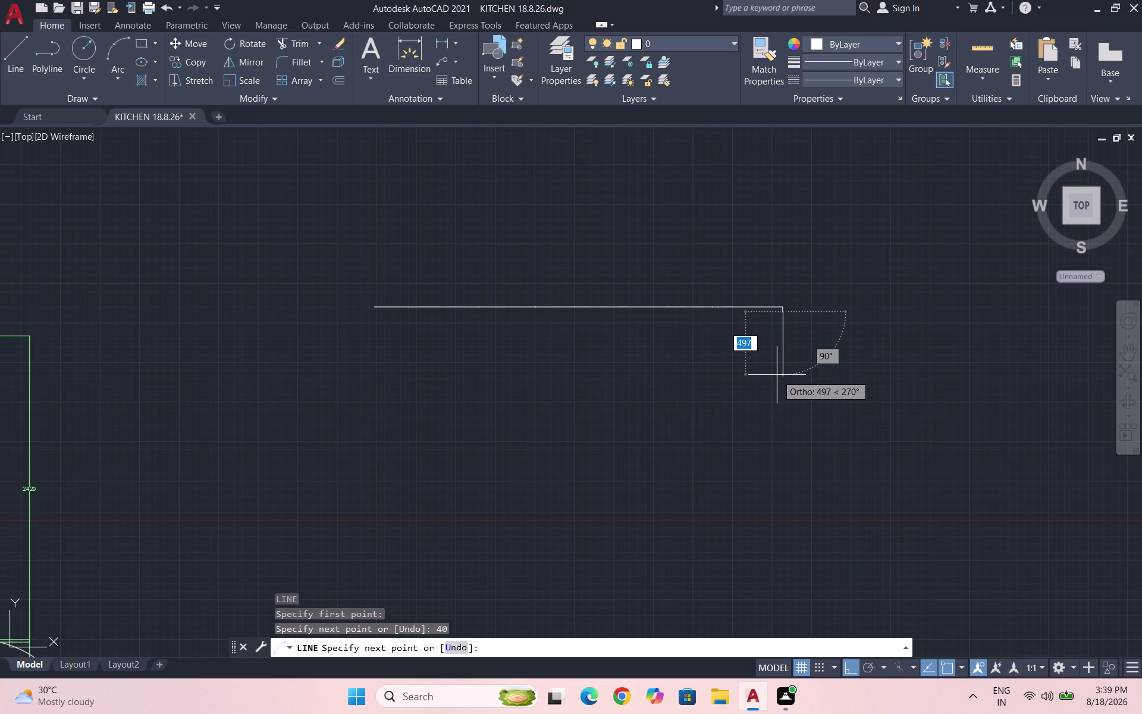
text(750)
key(Return)
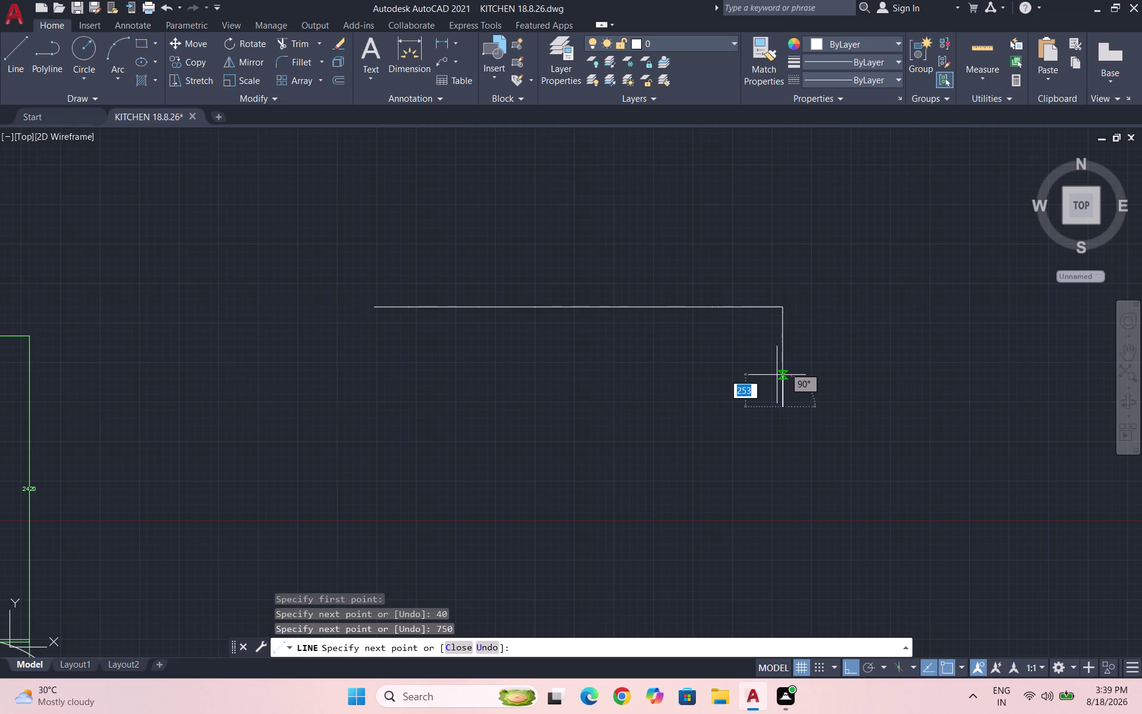
text(600)
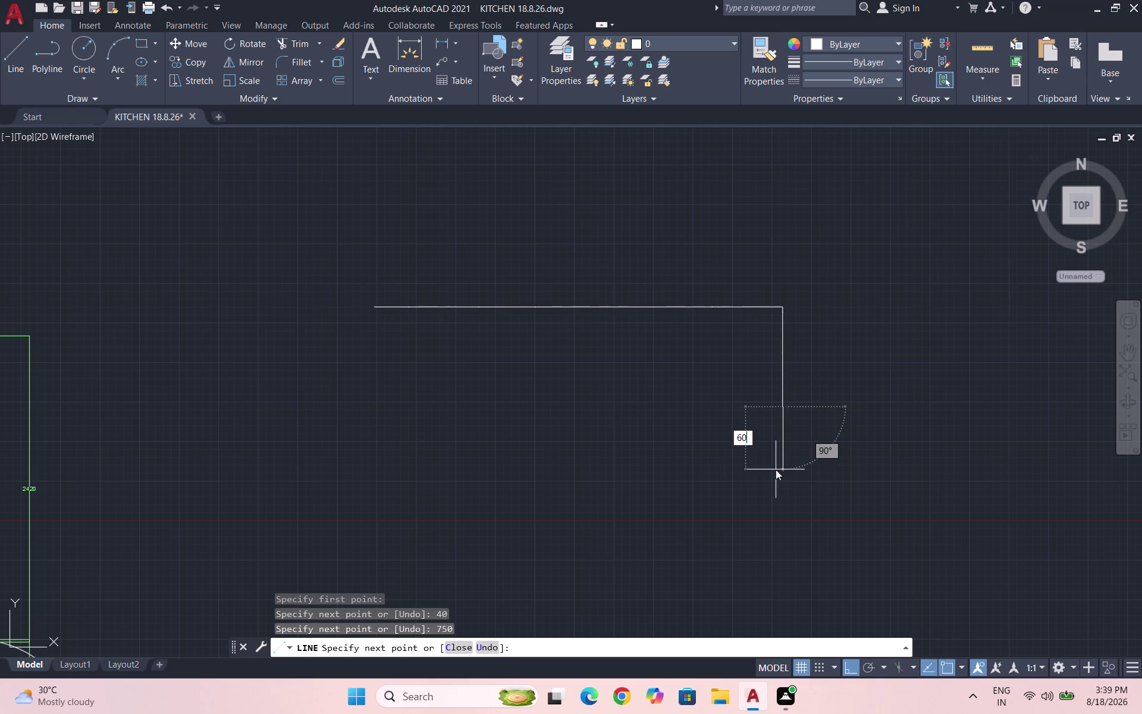
key(Return)
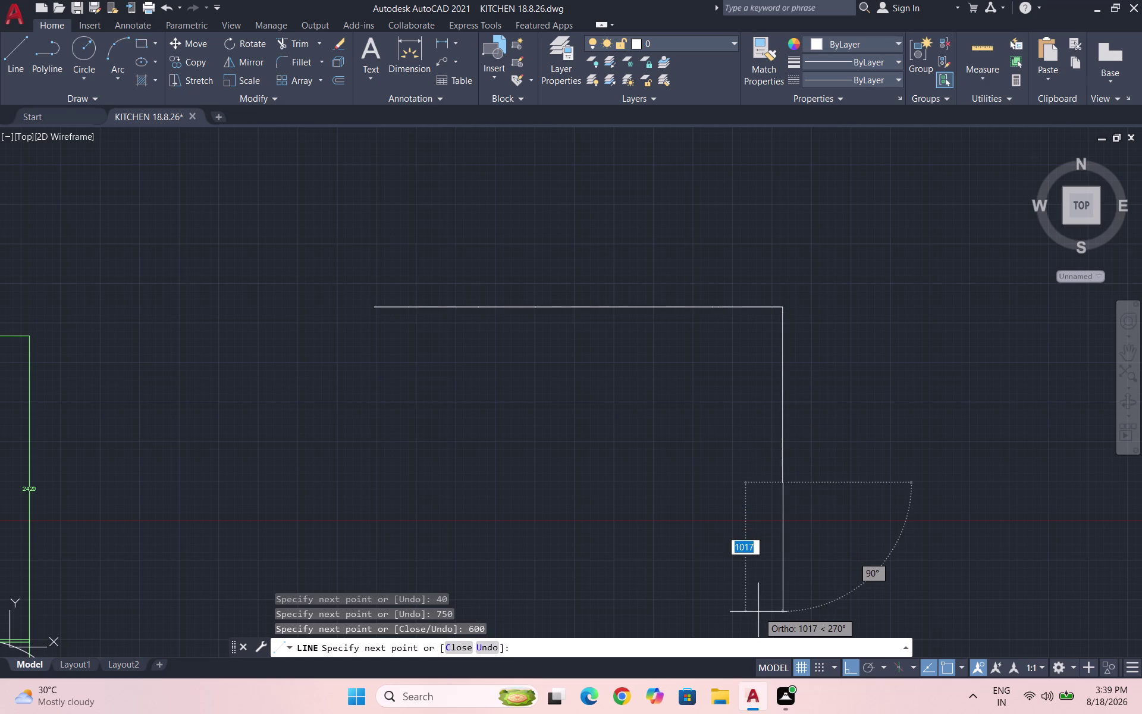
text(600)
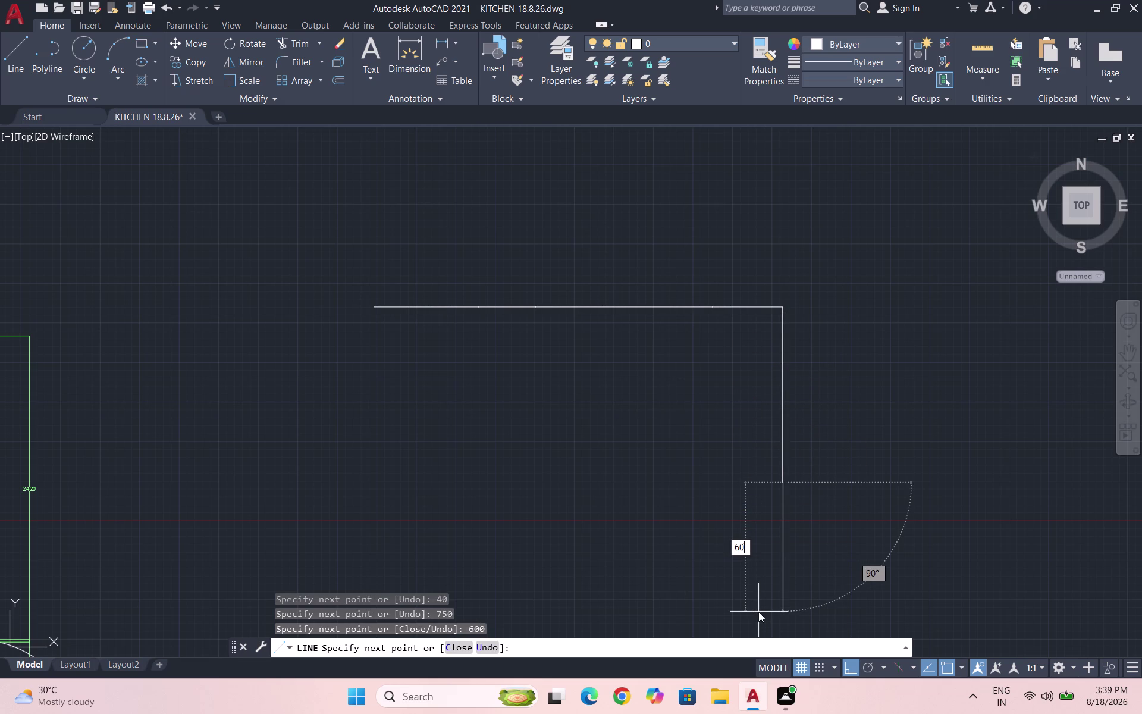
key(Return)
Continue the outline with 40, 720 and 100 segments.
scroll(down, 3)
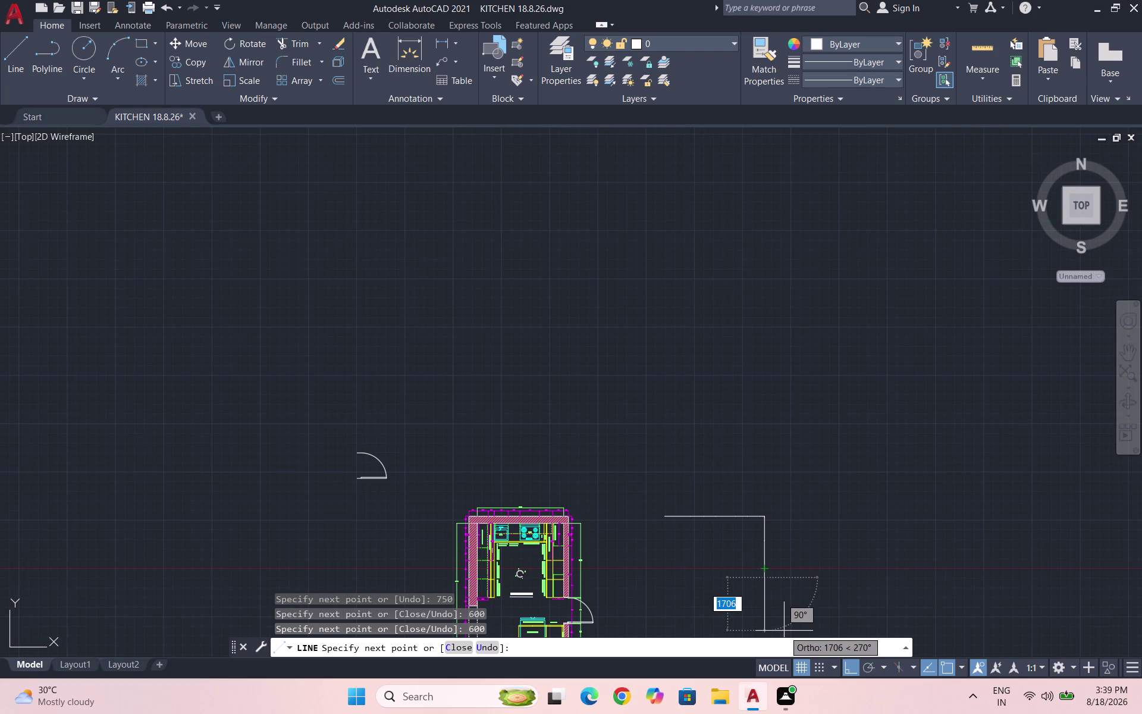
text(40)
key(Return)
scroll(down, 3)
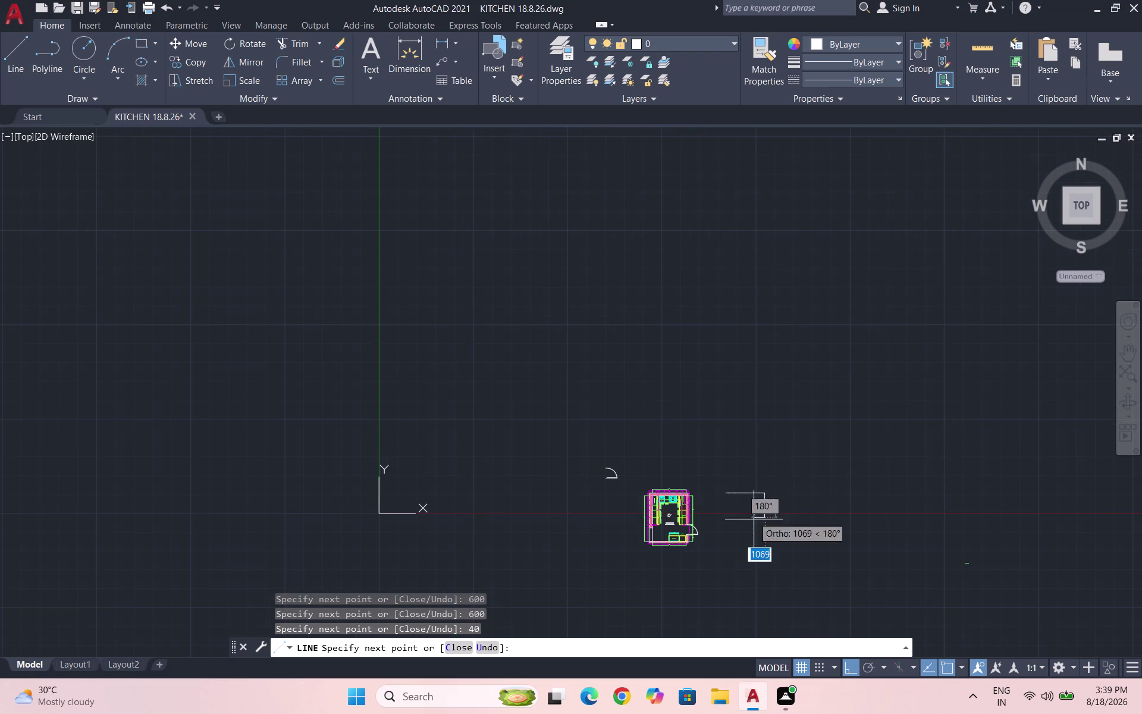
scroll(down, 3)
scroll(up, 3)
scroll(up, 3)
text(720)
key(Return)
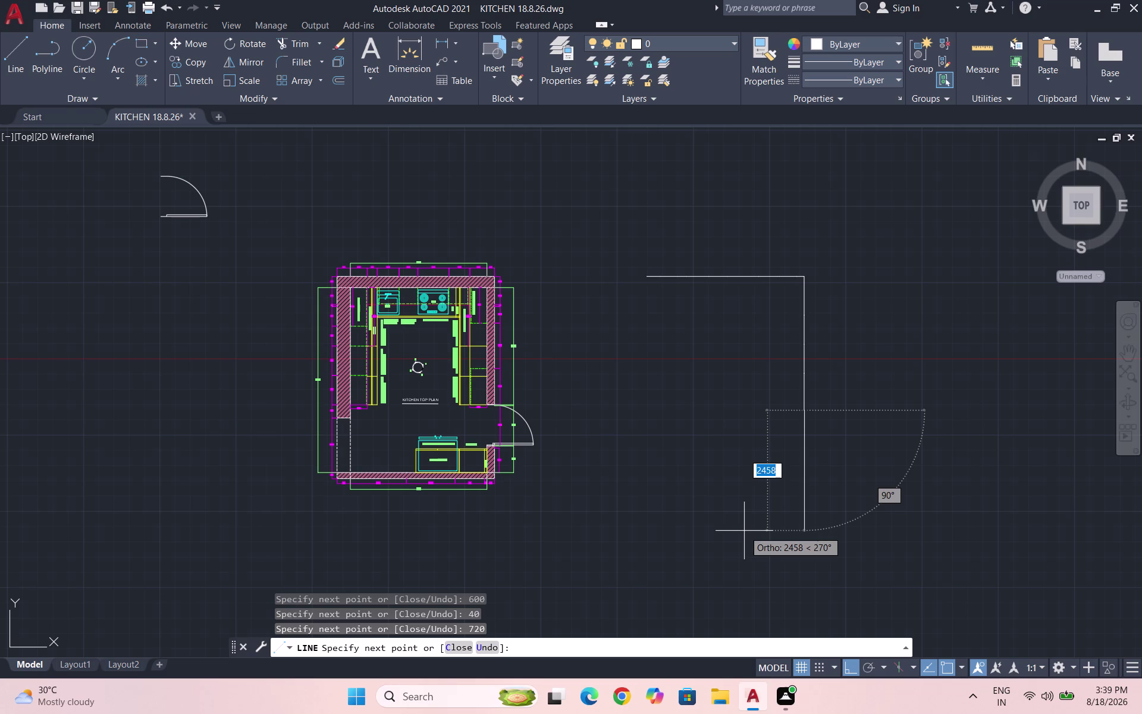
key(1)
text(00)
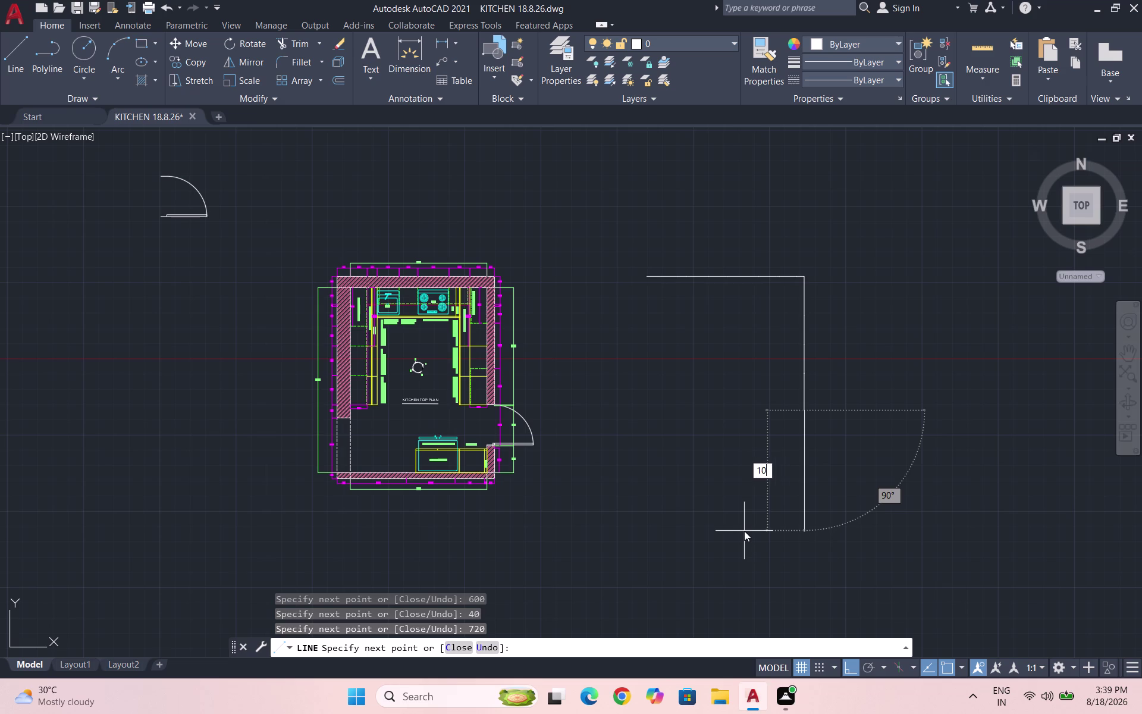
key(Return)
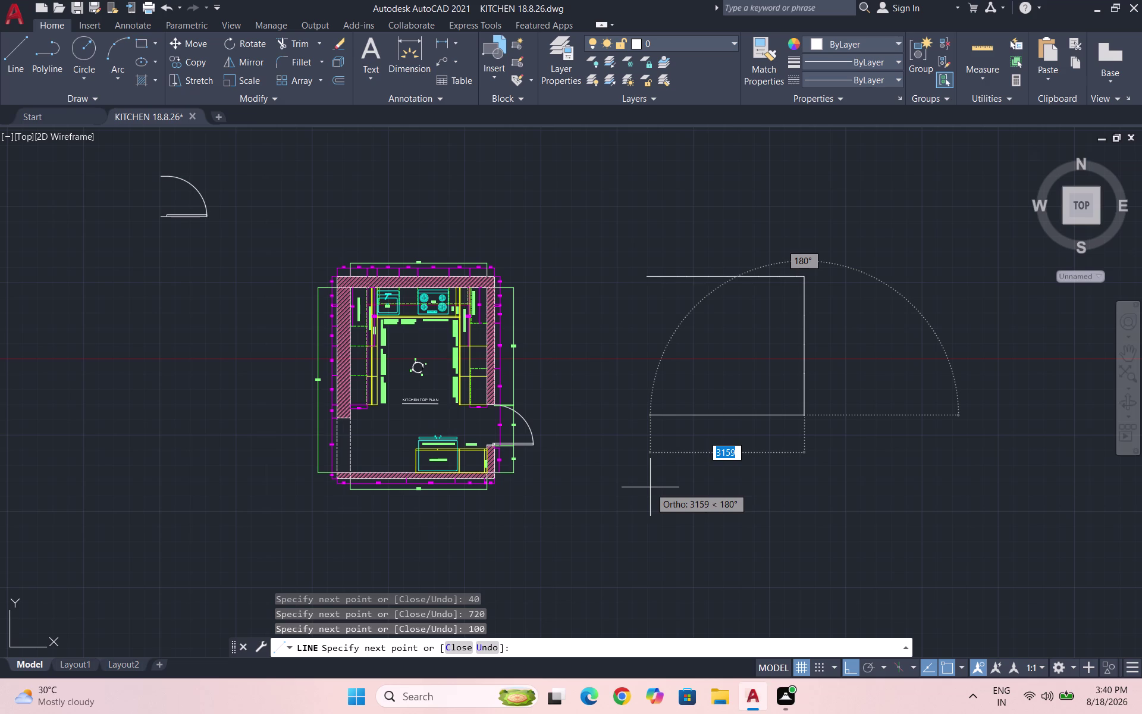
Continue the outline with segments of 155, 600, 50, 150 and 600.
text(155)
key(Return)
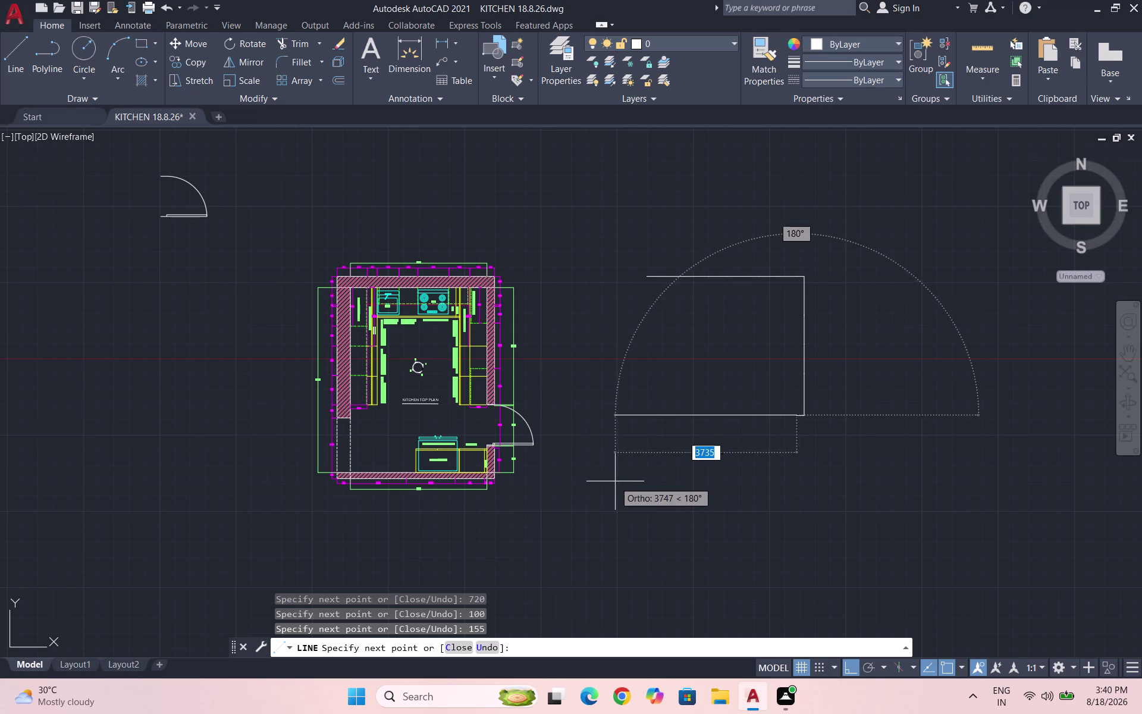
text(600)
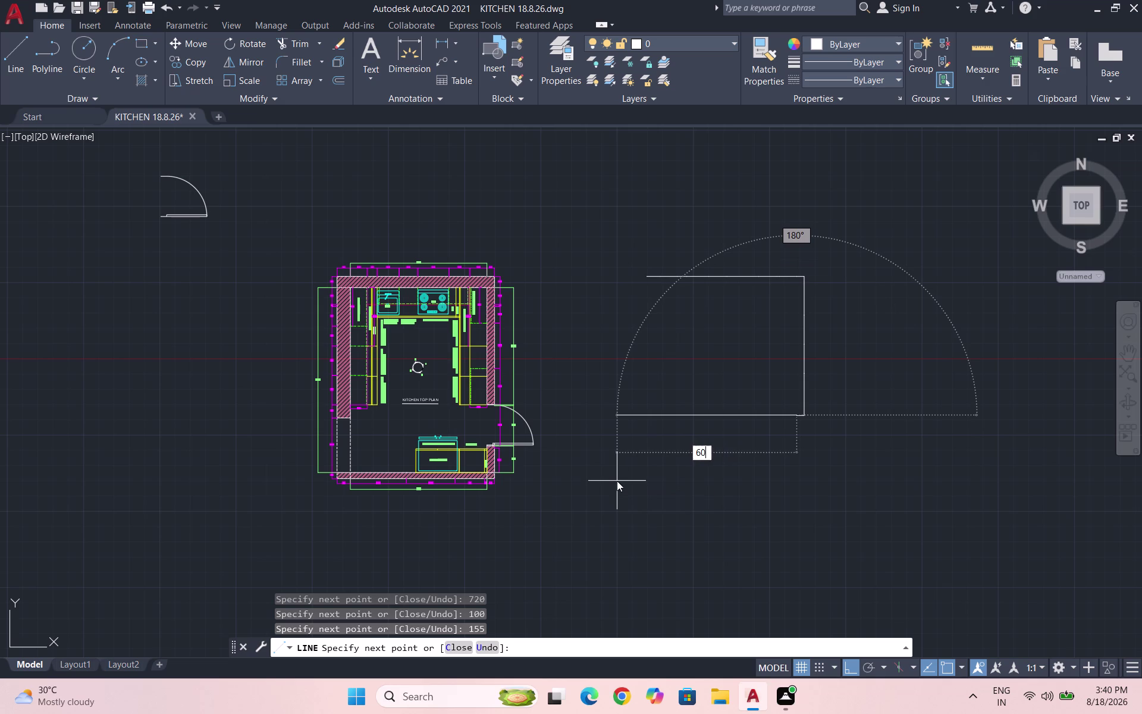
key(Return)
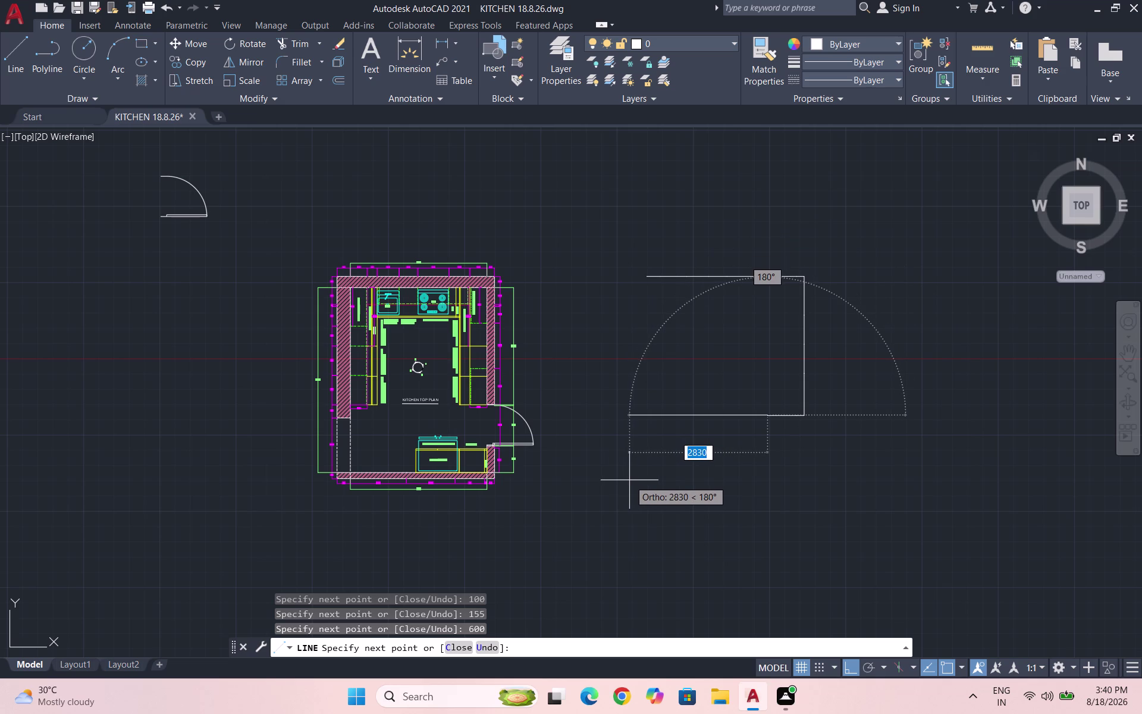
text(50)
key(Return)
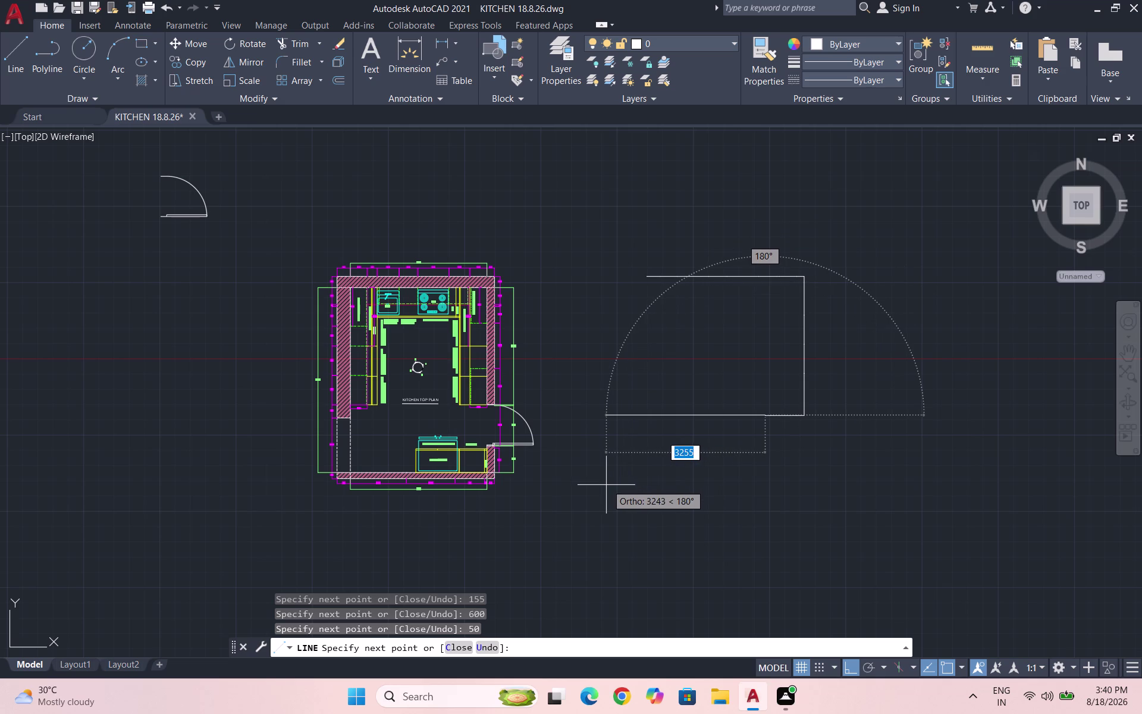
text(150)
key(Return)
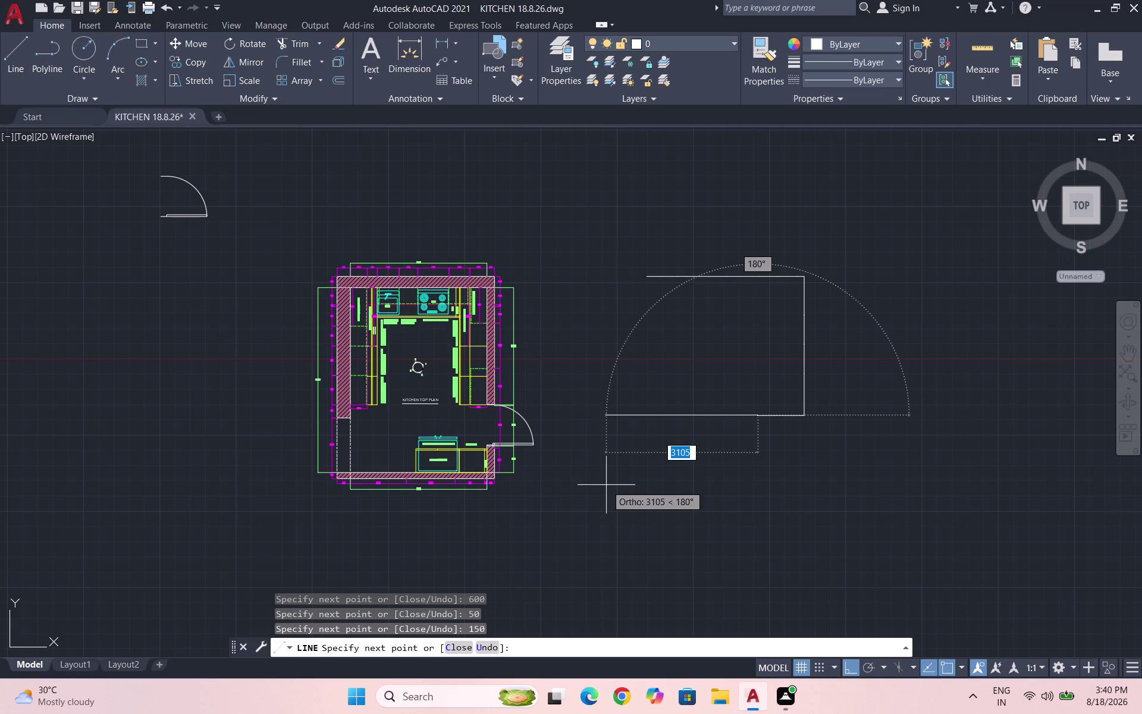
text(600)
key(Return)
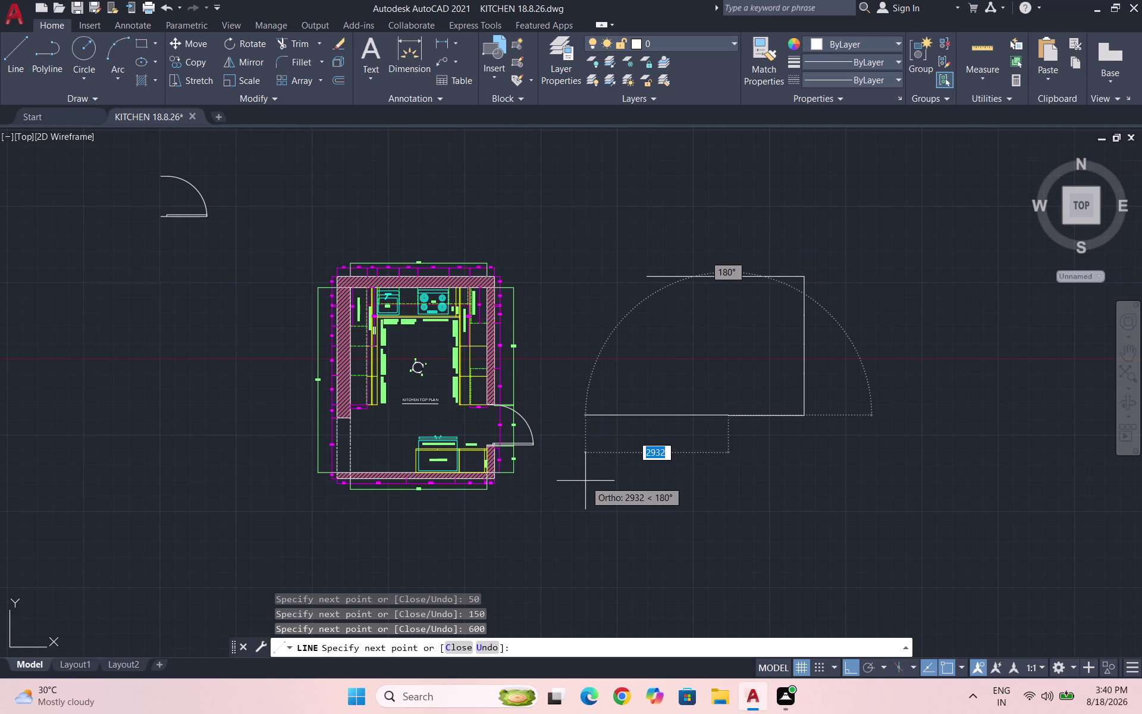
Add 400, 500, 50, 450 and 273 segments, close upward, and end the line.
text(400)
key(Return)
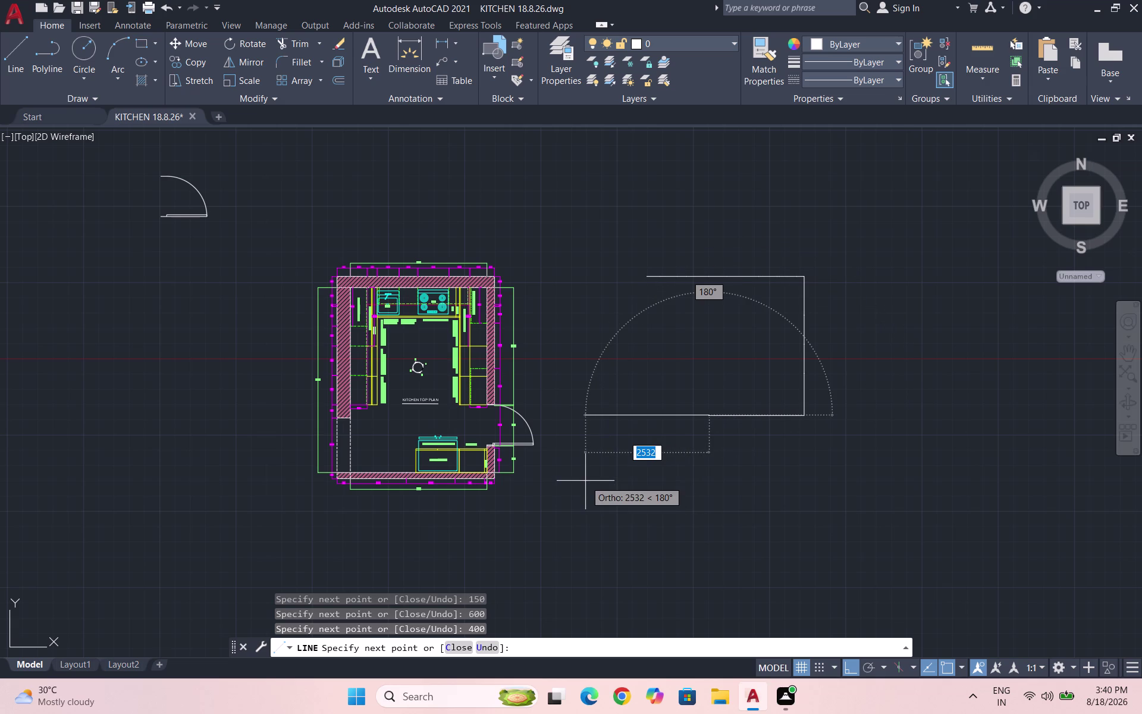
text(500)
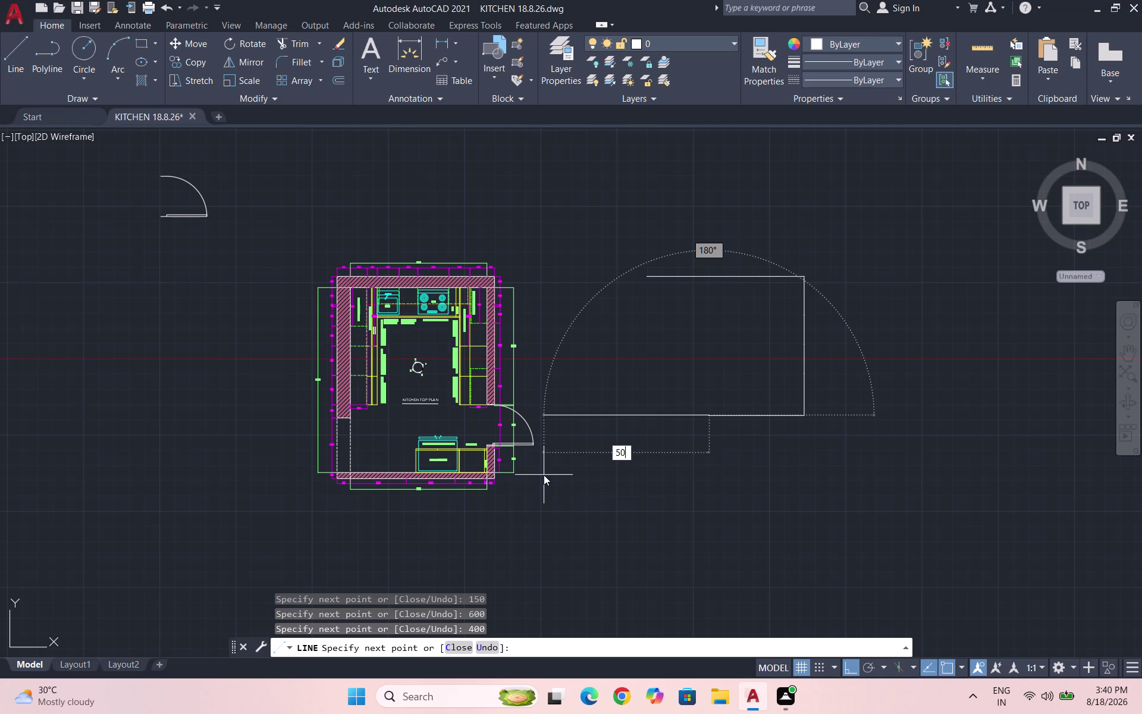
key(Return)
text(5)
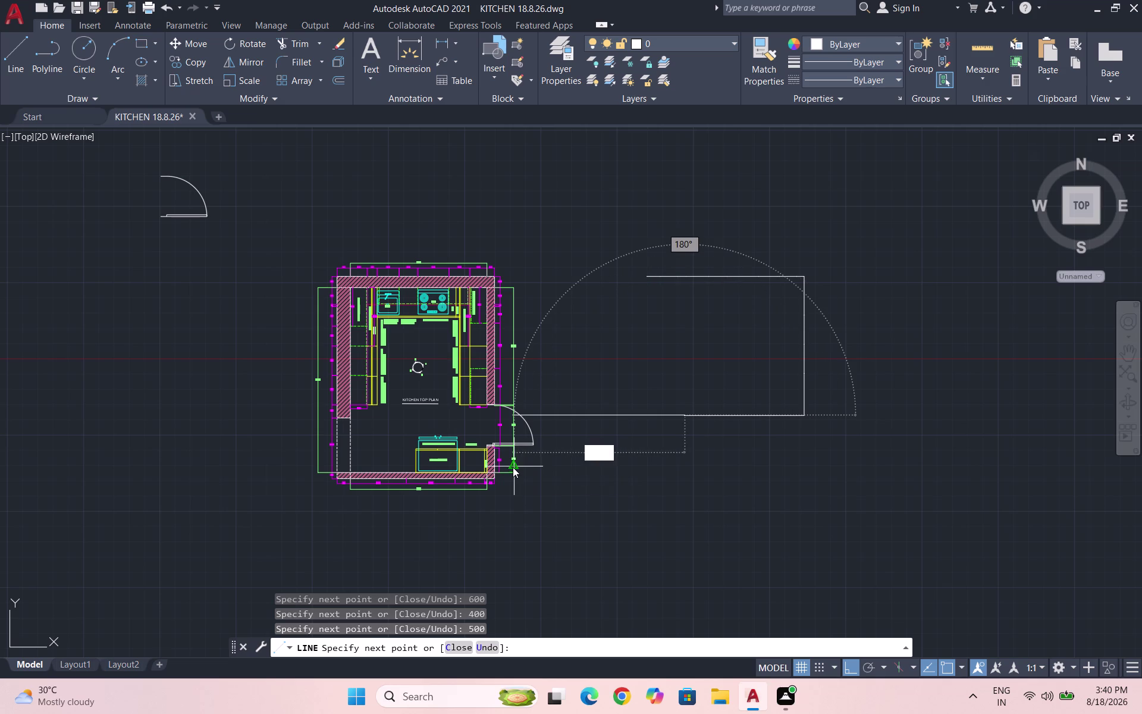
text(0)
key(Return)
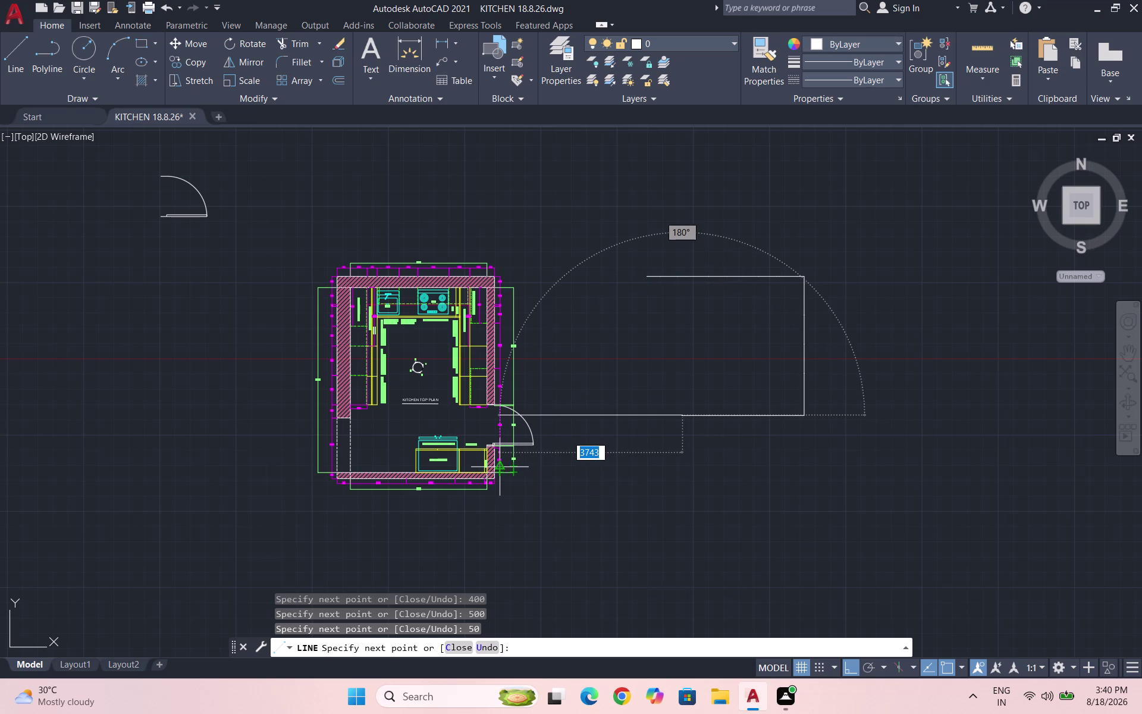
text(450)
key(Return)
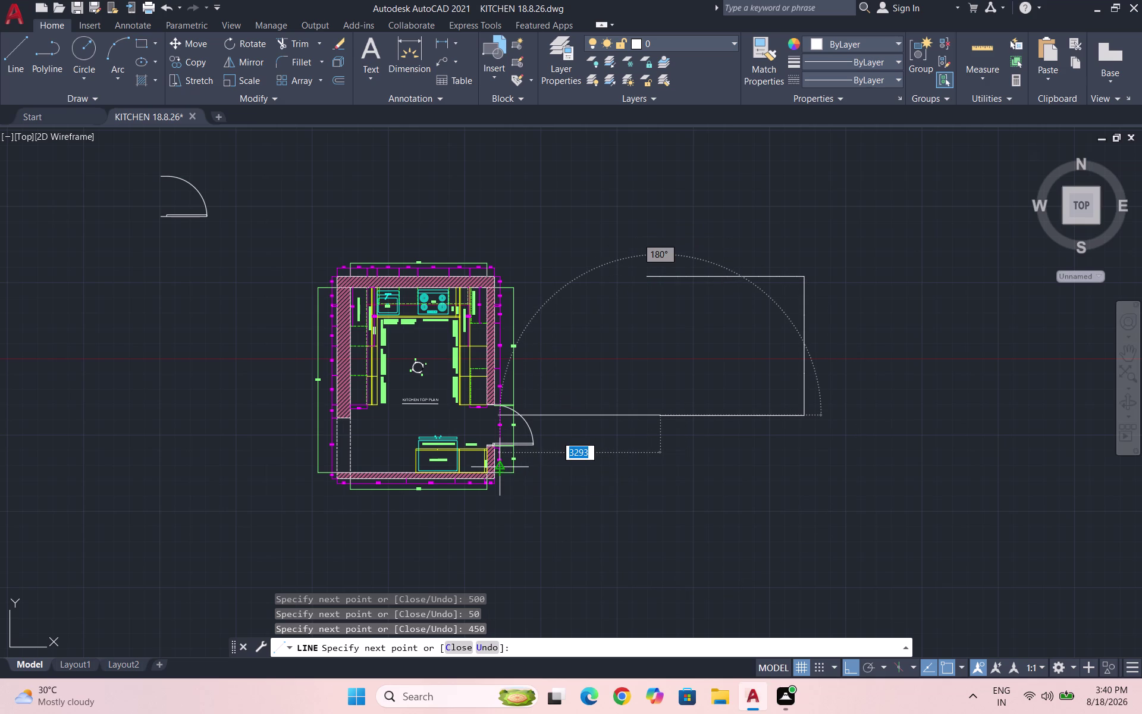
text(273)
key(Return)
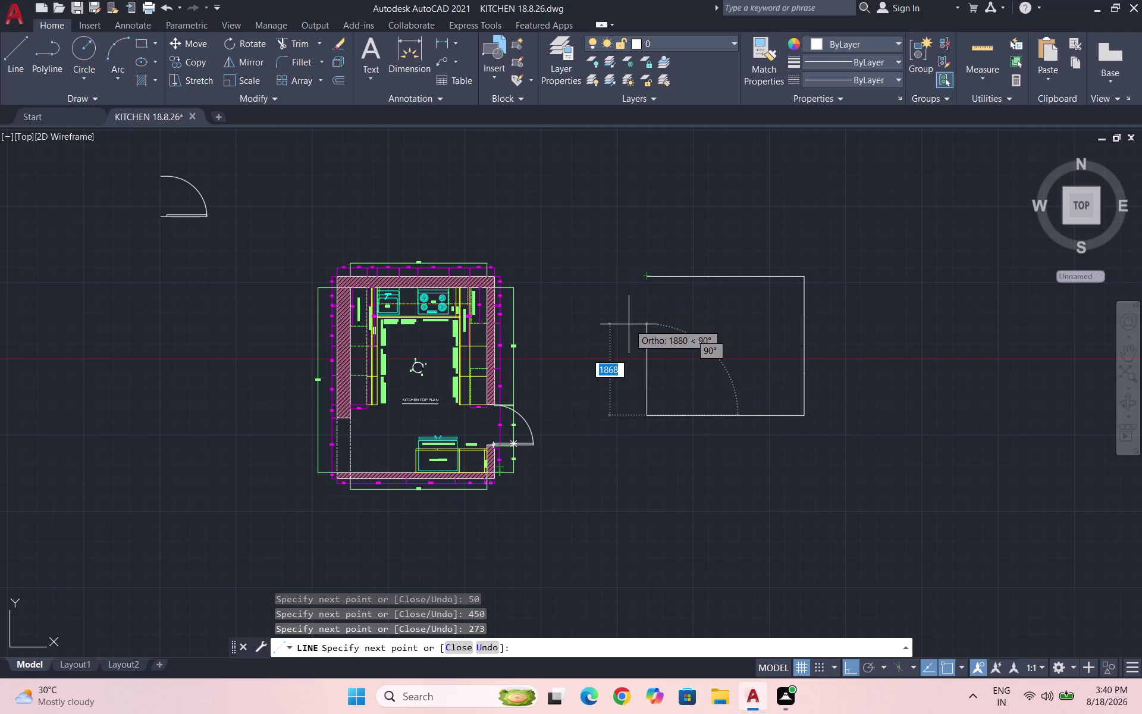
click(647, 277)
key(Escape)
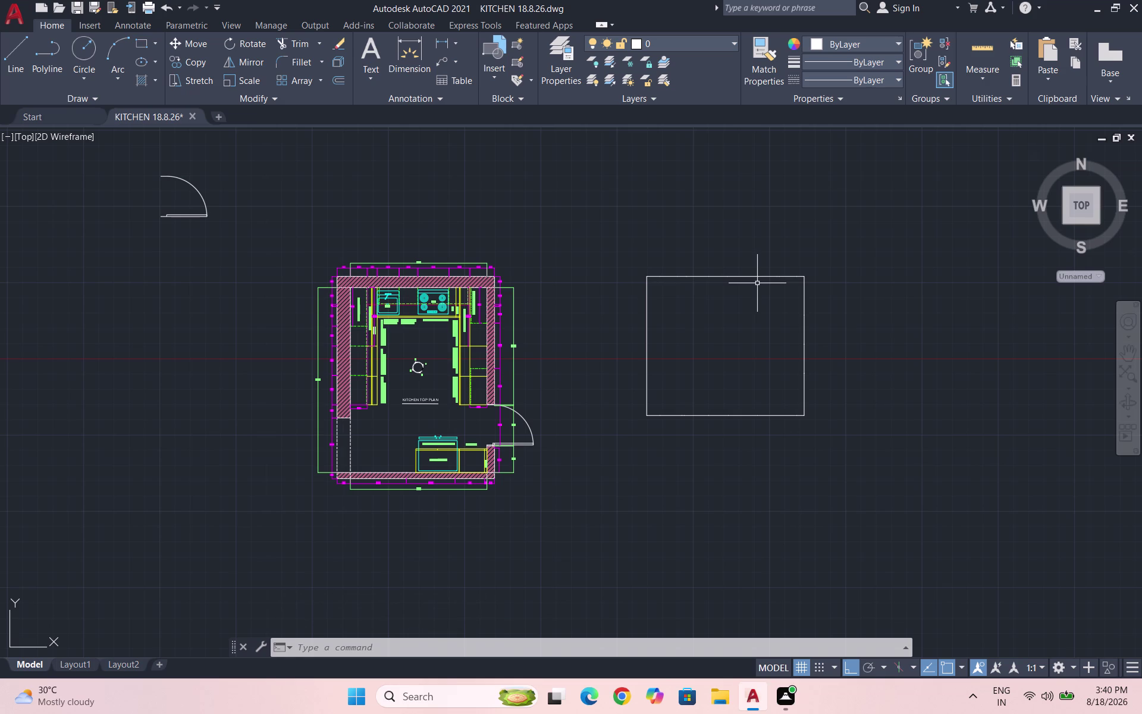
Offset the outline's left edge 273 units inward.
scroll(up, 3)
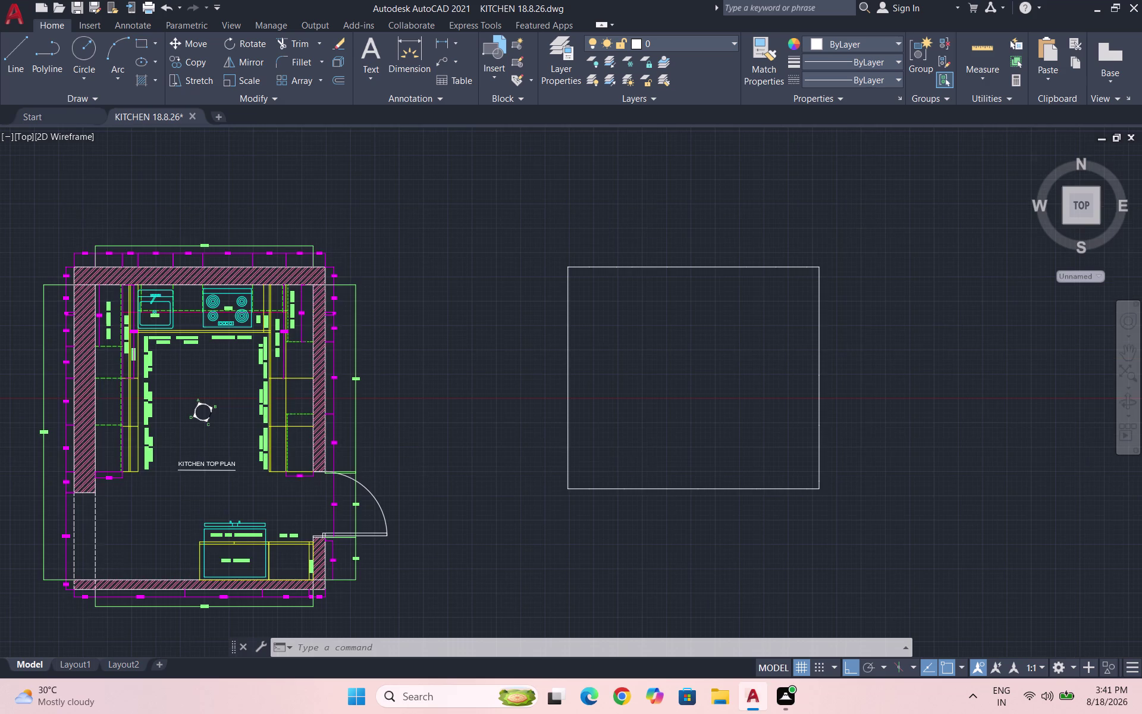
key(o)
key(Return)
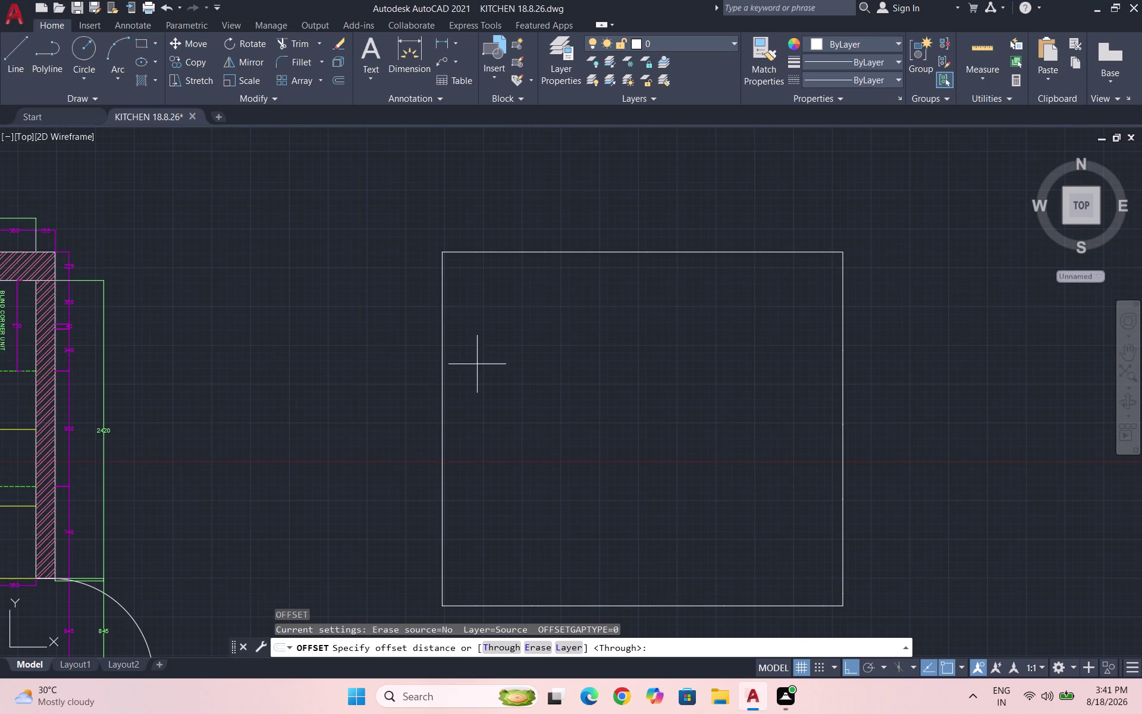
text(273)
key(Return)
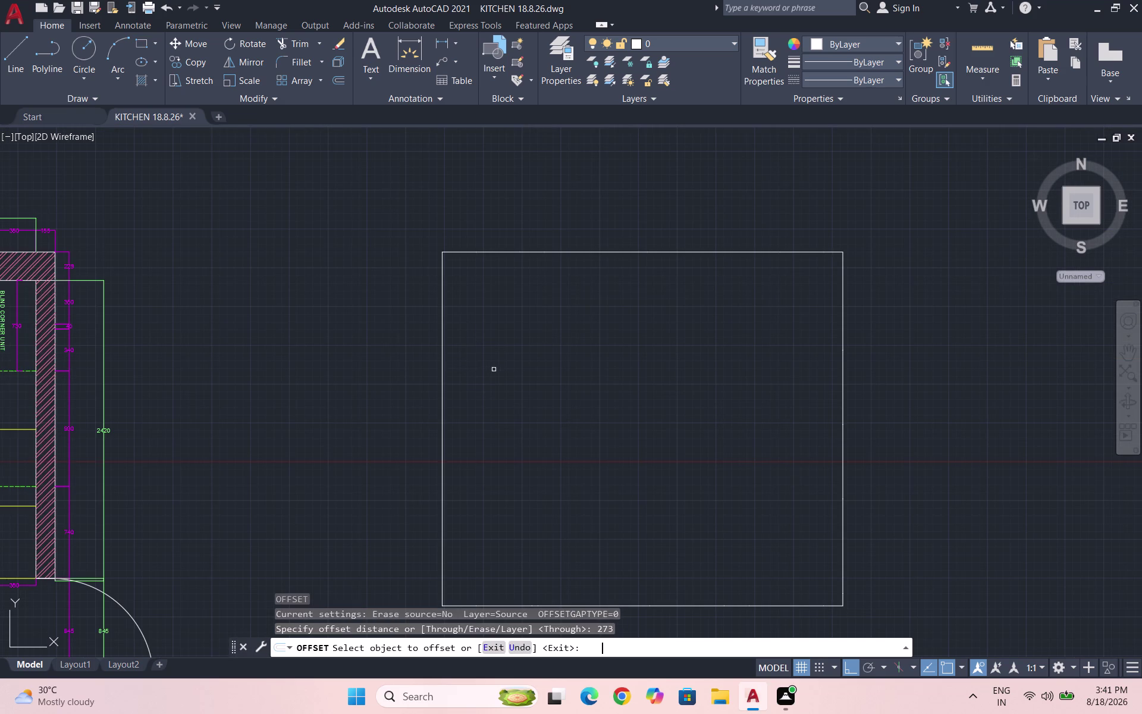
click(444, 340)
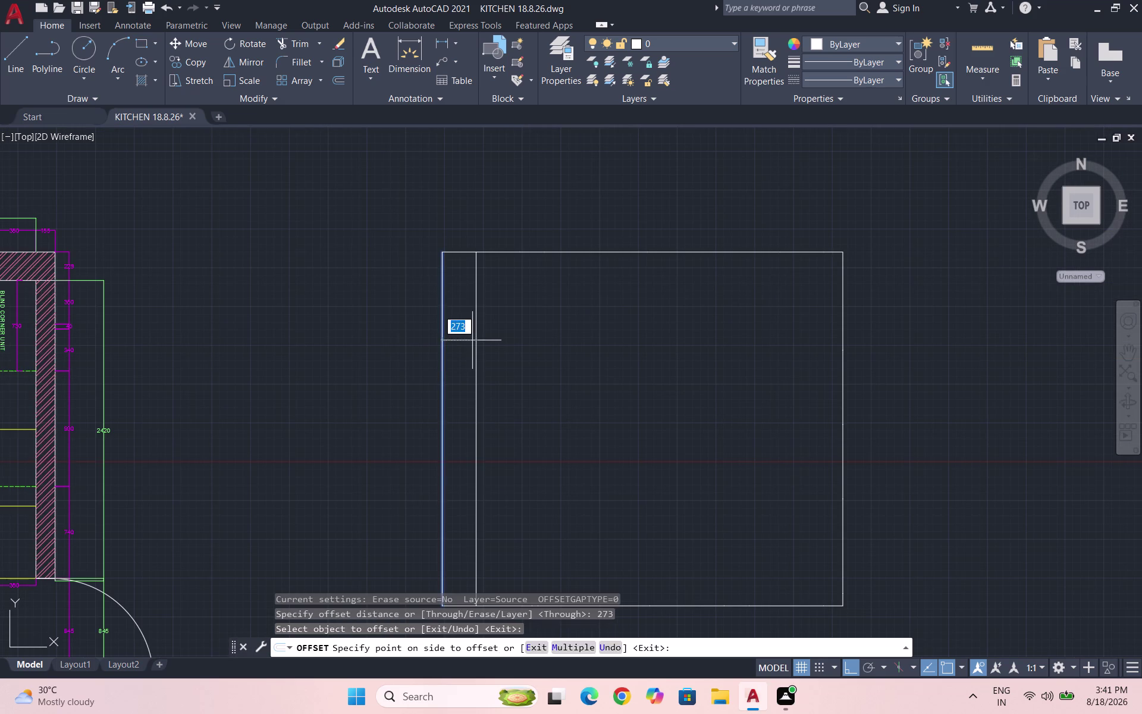
click(472, 340)
scroll(down, 3)
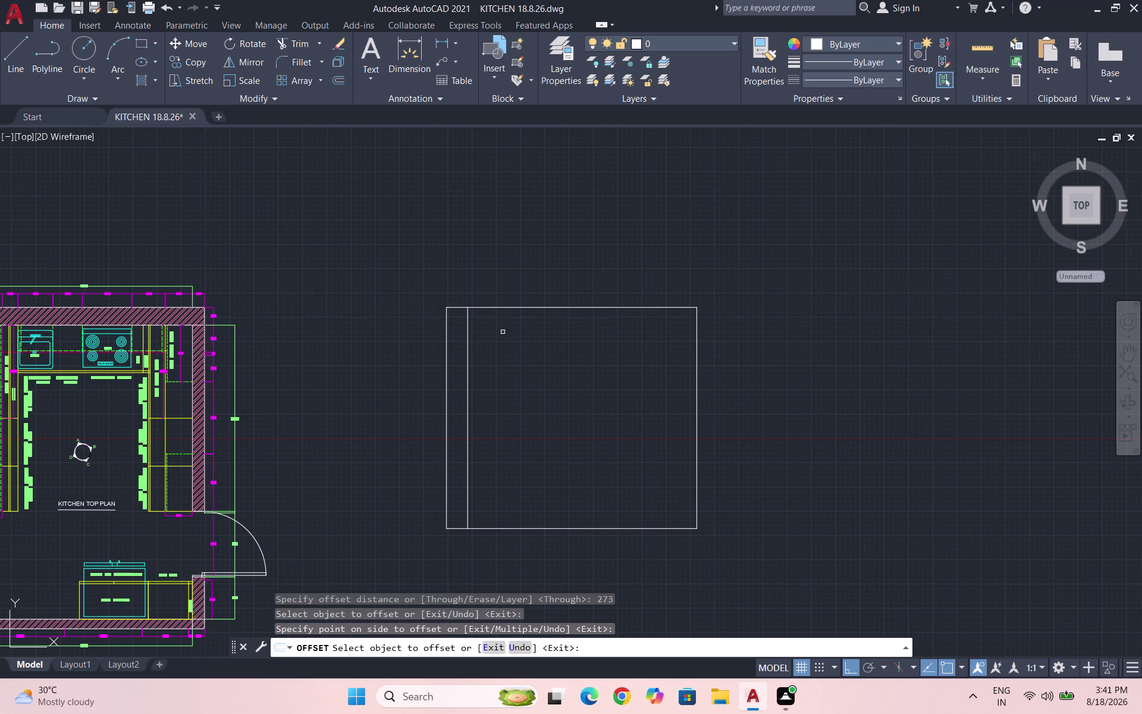
key(Escape)
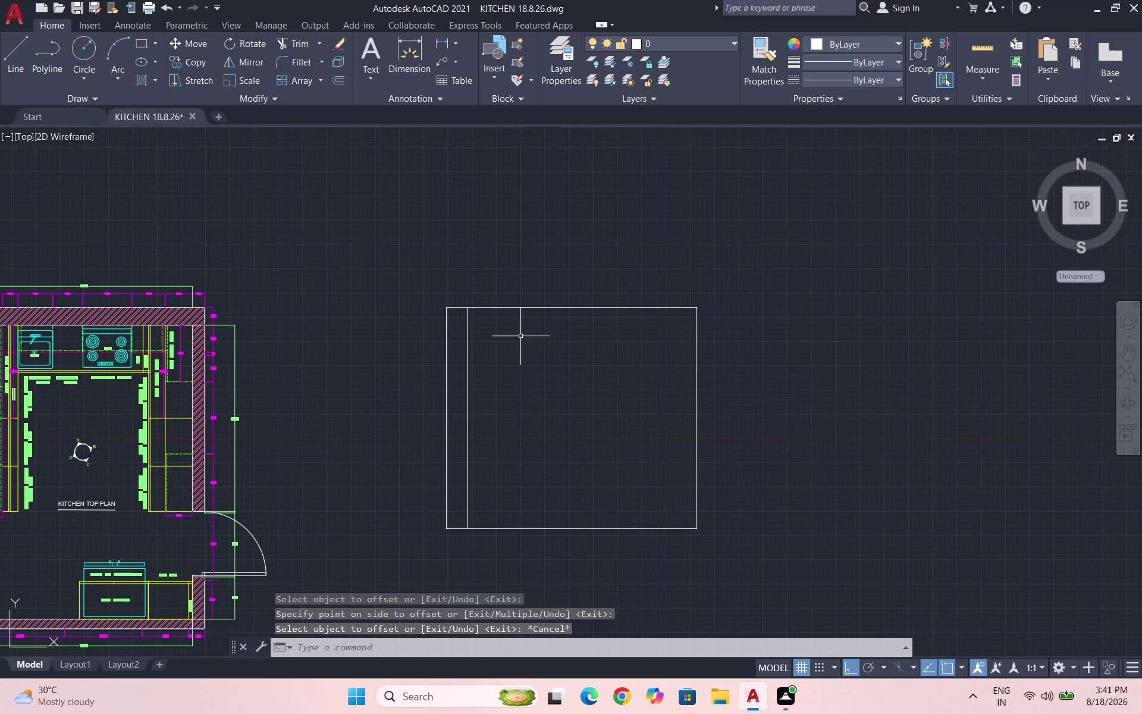
Restart the OFFSET command for another copy.
scroll(up, 3)
key(o)
key(Return)
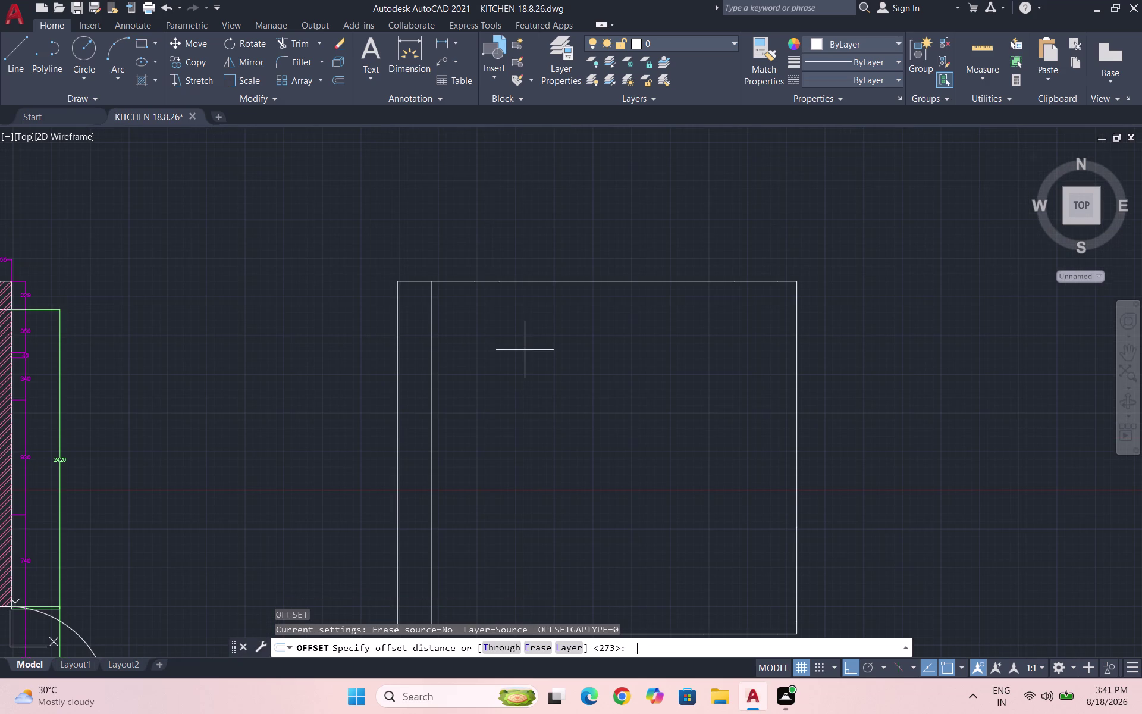
Offset each top-edge segment of the elevation 40 units downward.
text(40)
key(Return)
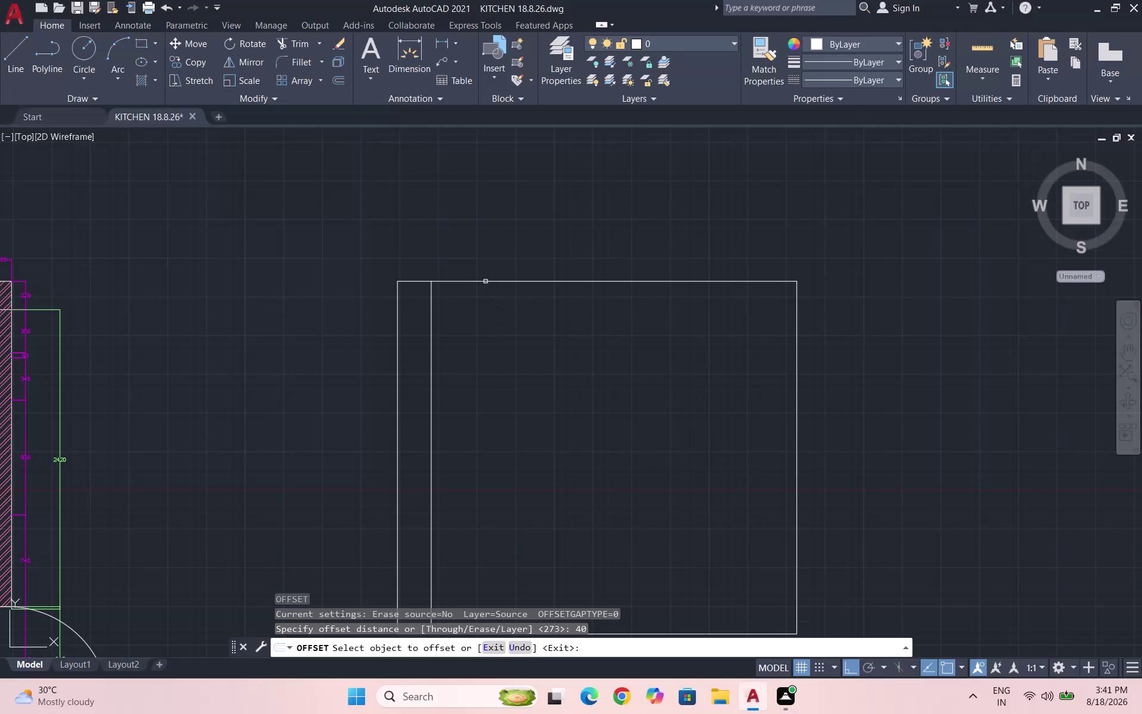
click(486, 281)
click(486, 304)
click(524, 281)
click(526, 295)
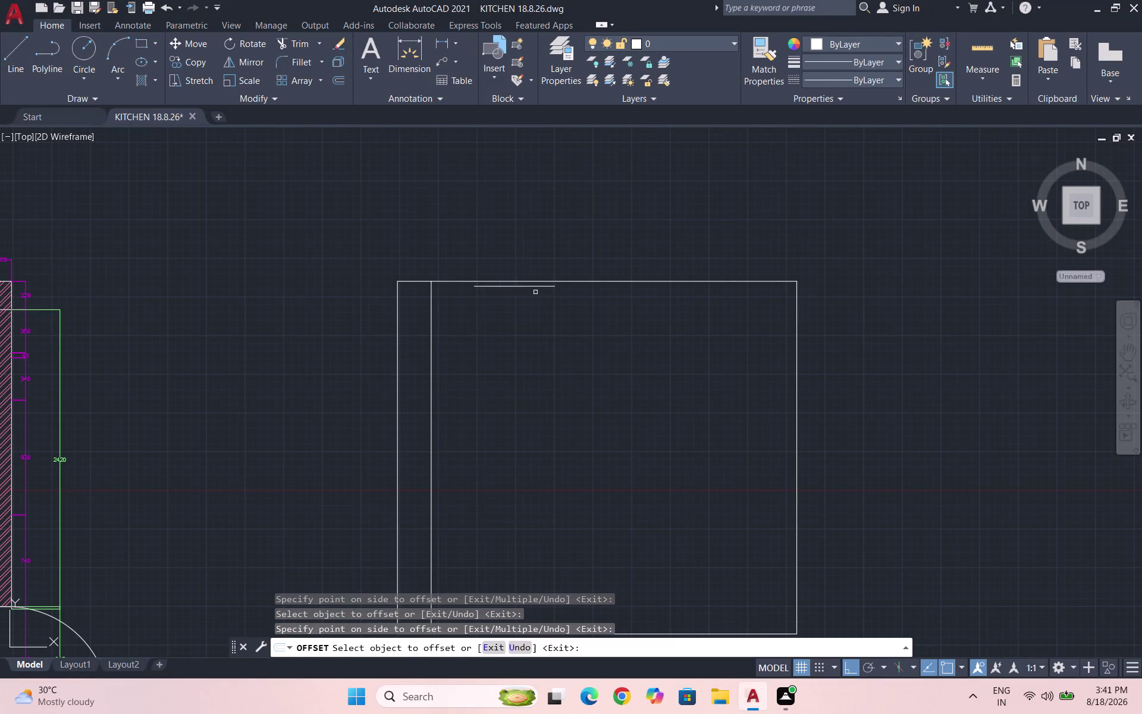
click(571, 281)
click(570, 296)
click(621, 280)
click(612, 305)
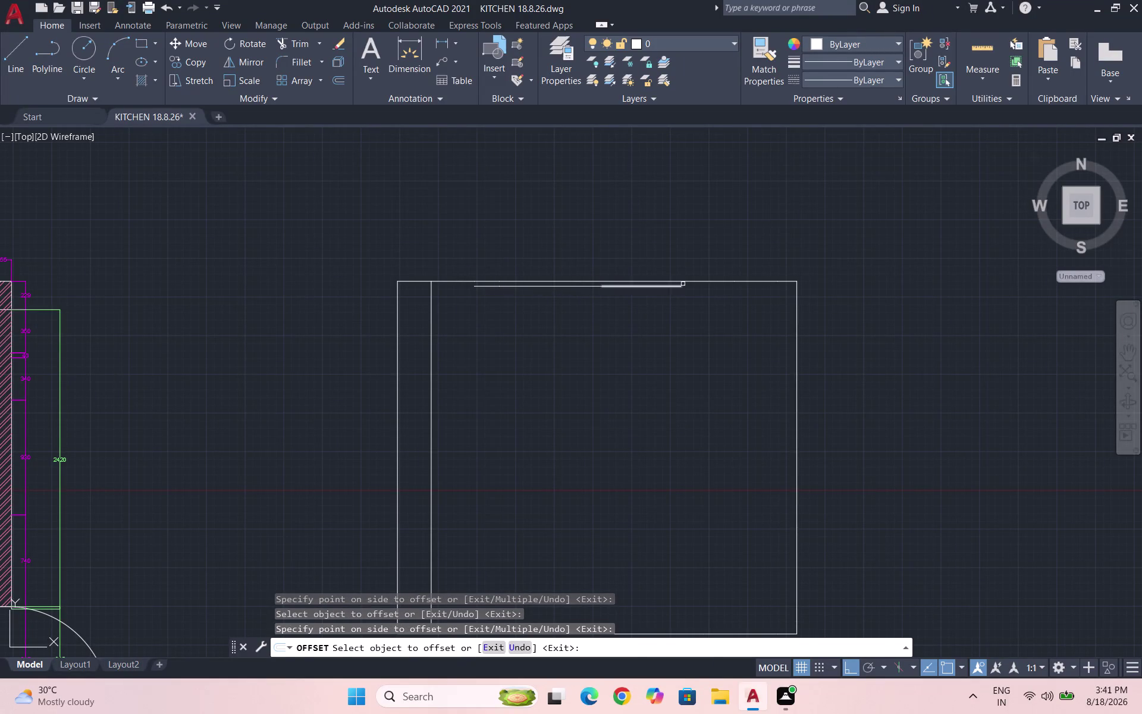
click(702, 281)
click(699, 300)
click(756, 279)
click(751, 297)
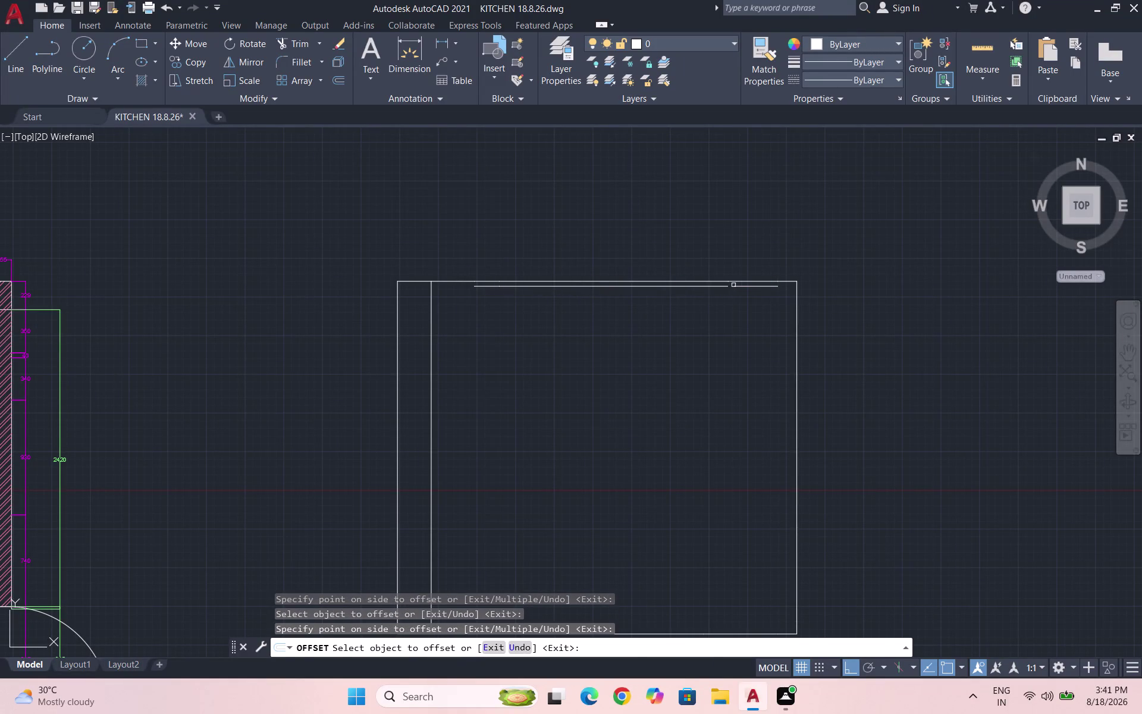
click(729, 283)
click(731, 295)
scroll(up, 3)
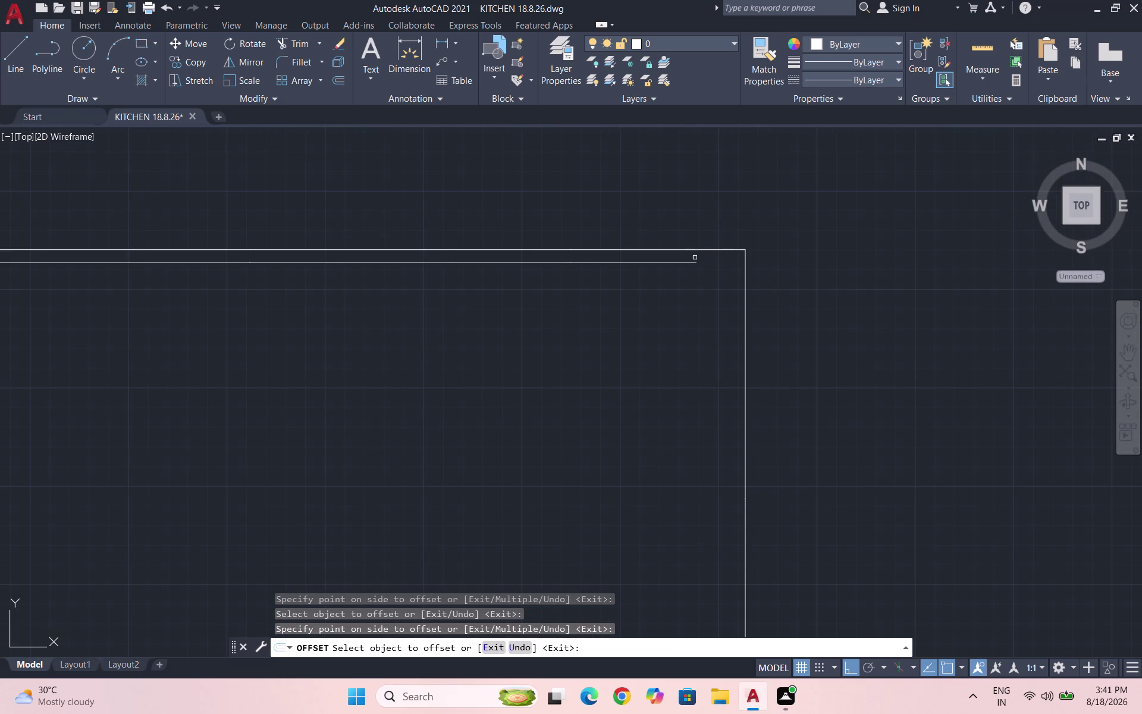
Try offsetting the right edge by 155, then cancel and undo that change.
click(747, 288)
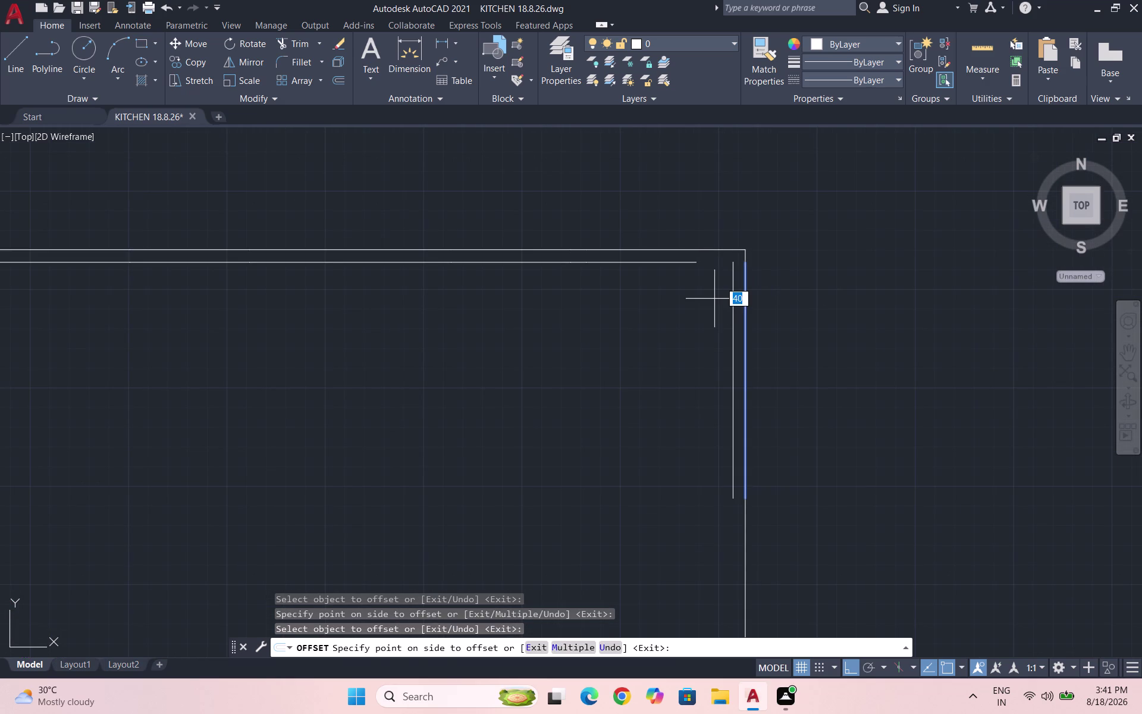
text(155)
key(Return)
scroll(down, 3)
scroll(down, 3)
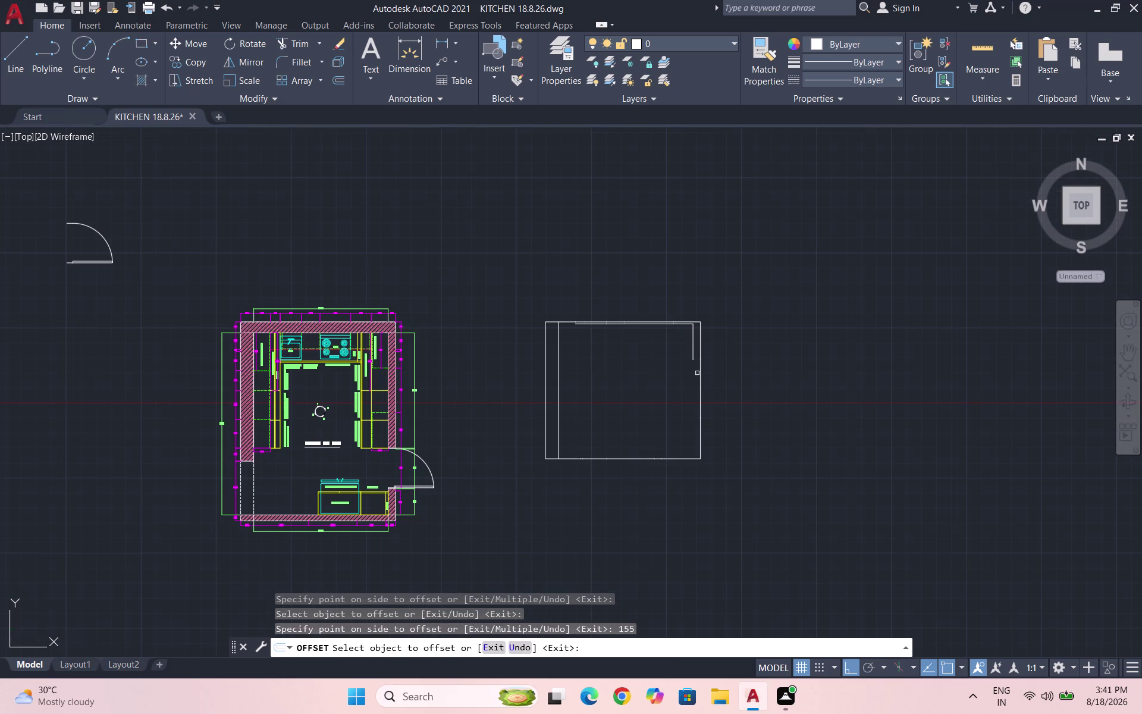
click(700, 366)
click(693, 373)
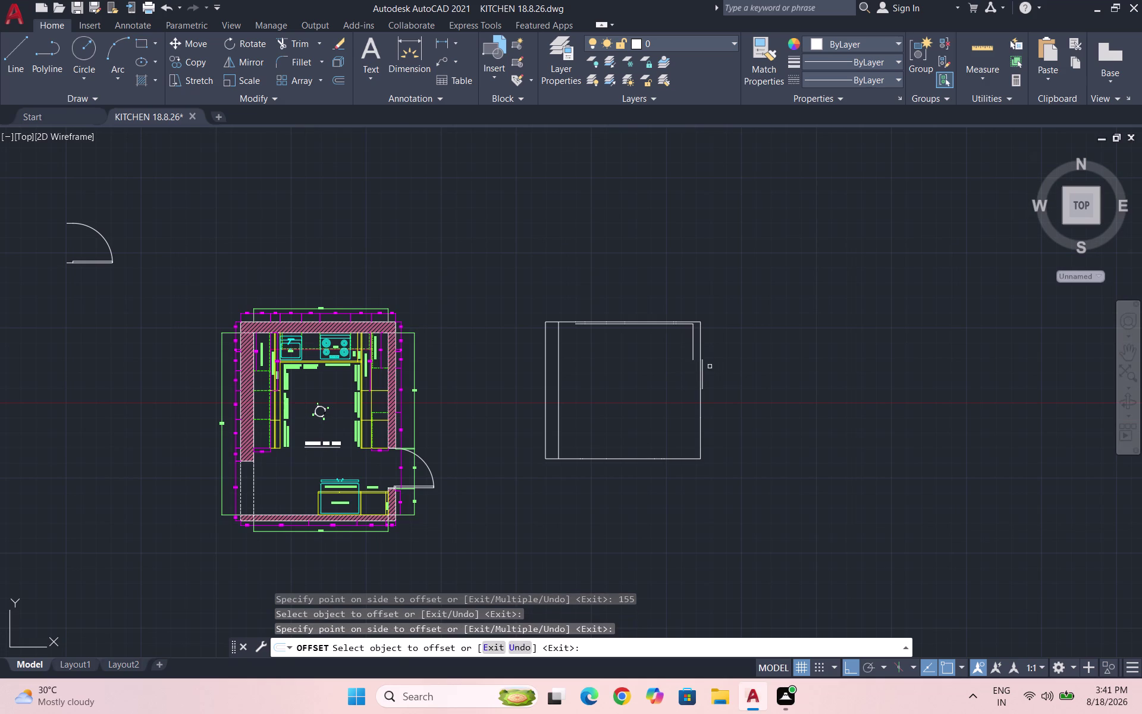
scroll(up, 3)
click(704, 364)
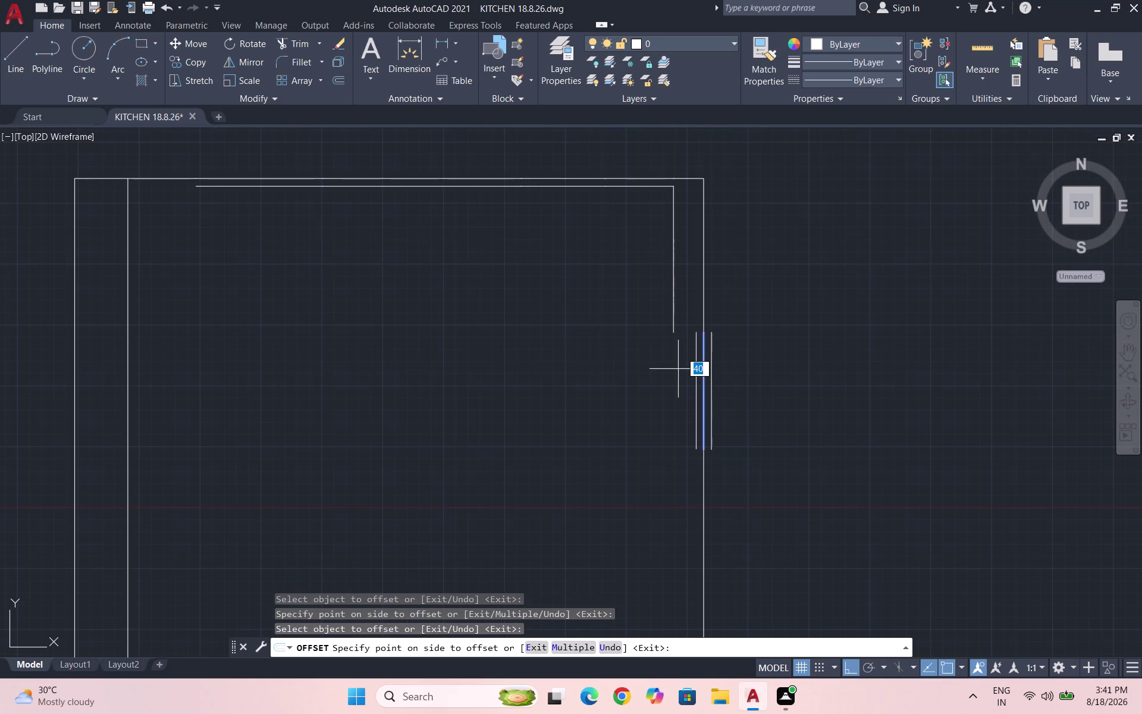
click(678, 369)
key(Escape)
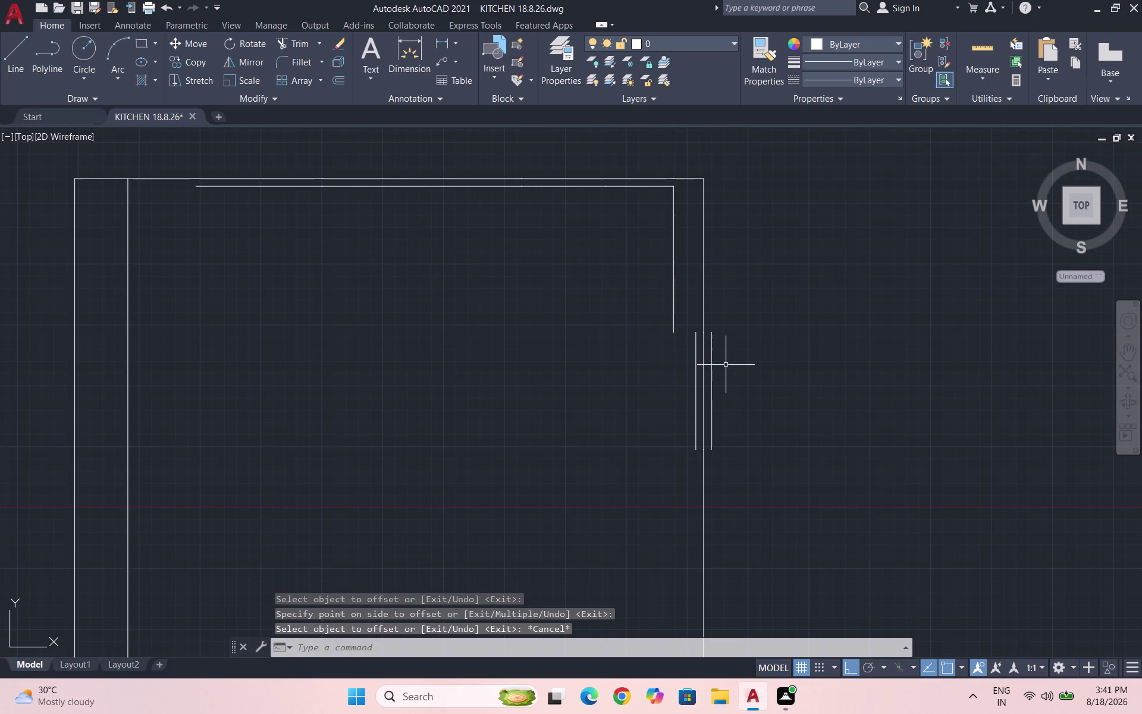
key(ctrl+z)
scroll(down, 3)
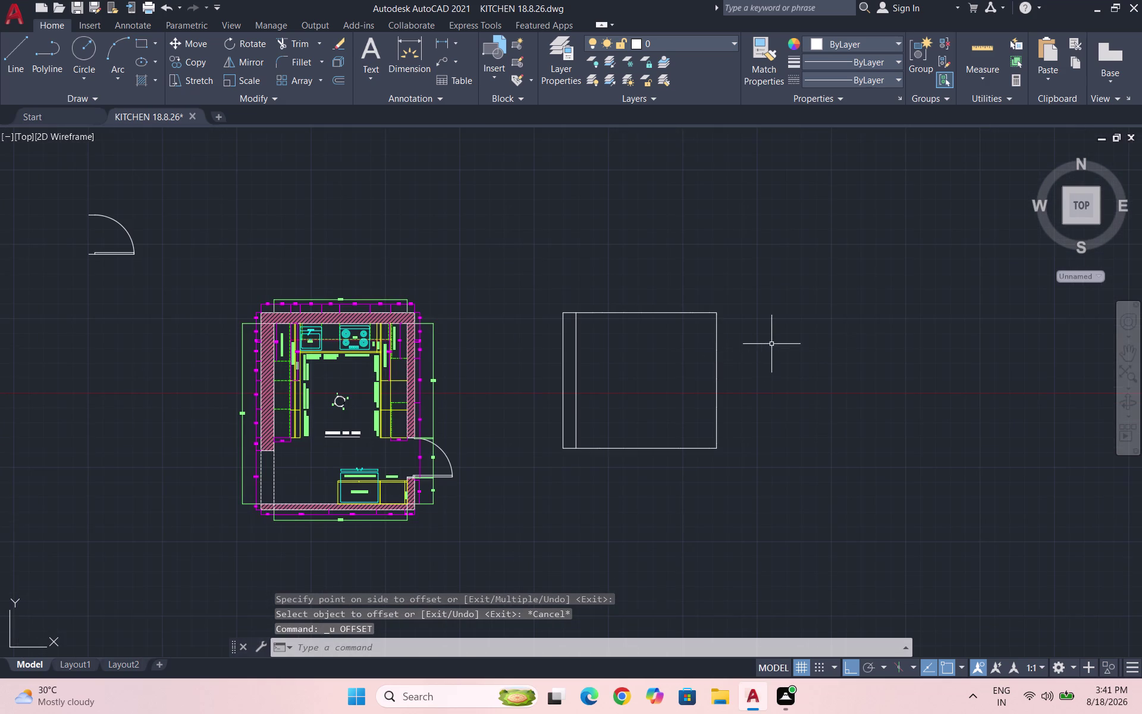
Restart the 40-unit offset and copy the left top-edge pieces below the top edge.
key(o)
key(Return)
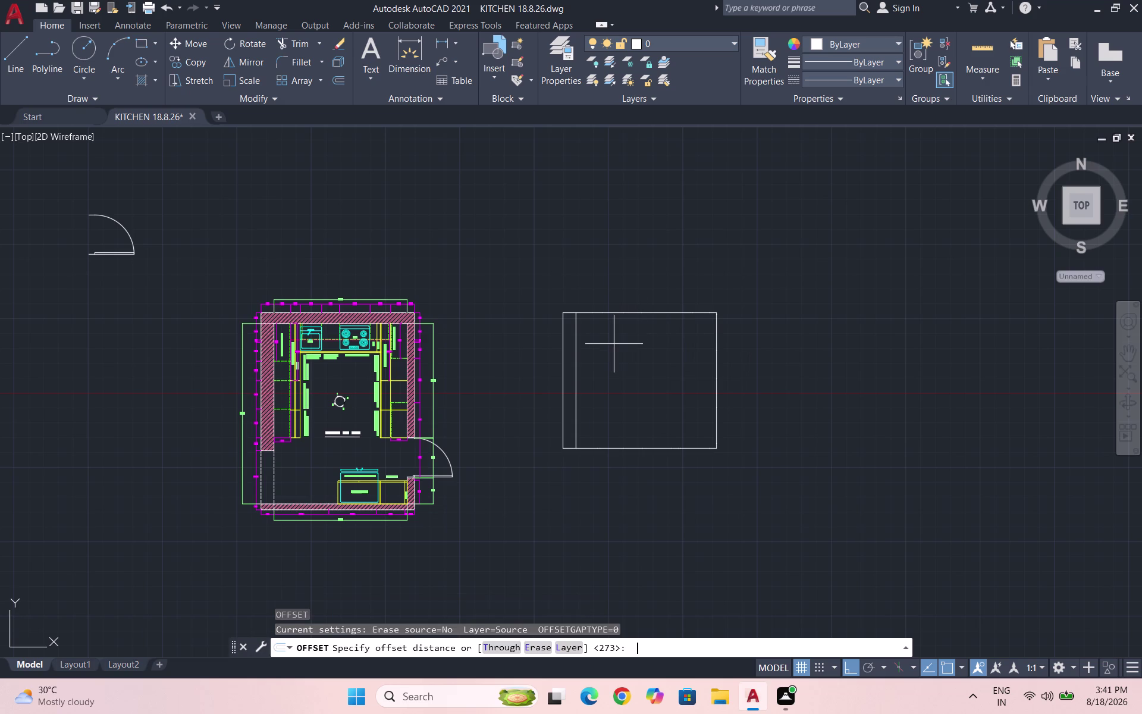
text(40)
key(Return)
scroll(up, 3)
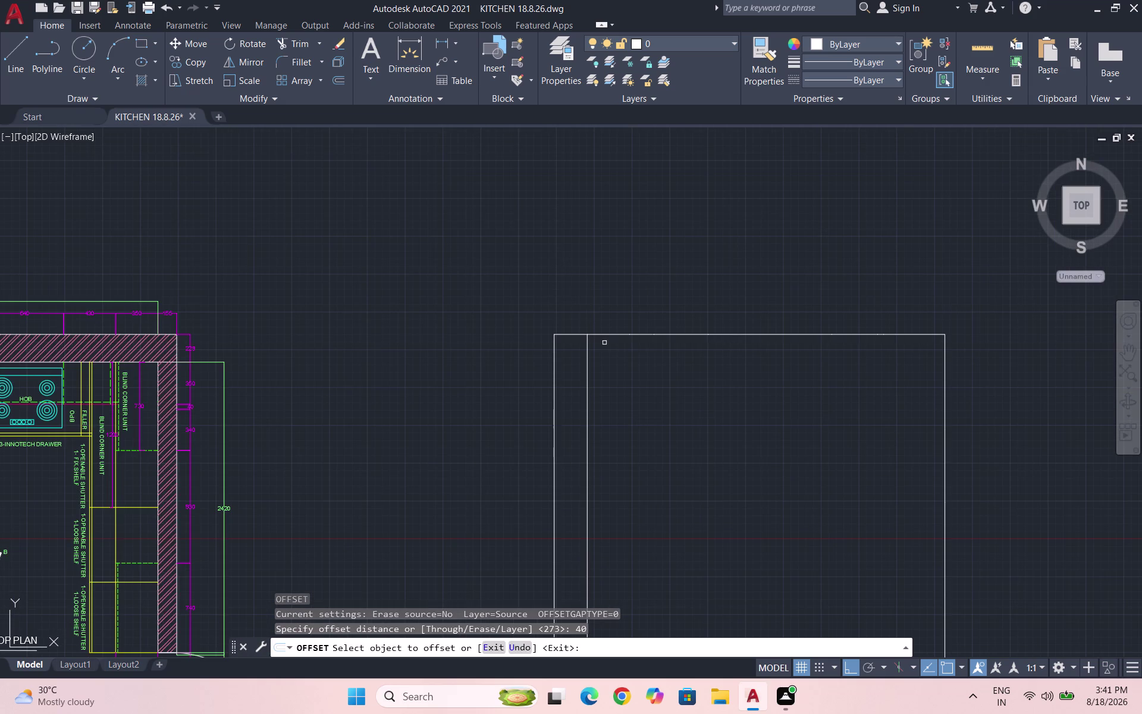
click(639, 334)
click(639, 356)
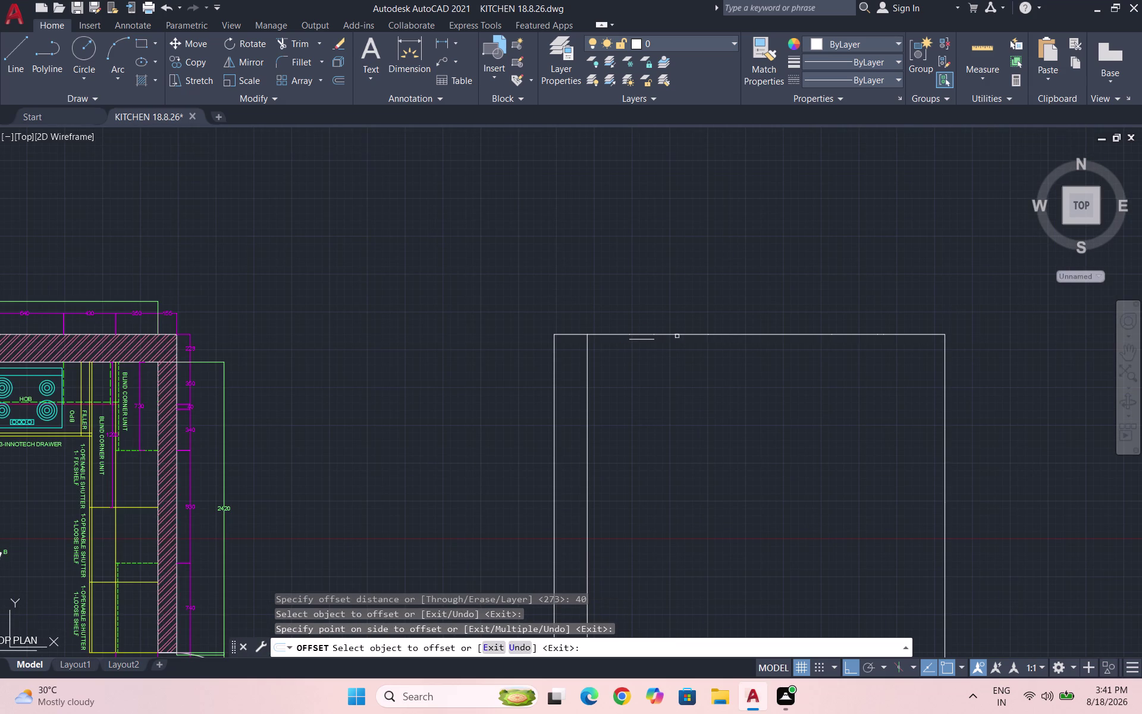
click(677, 334)
click(674, 353)
click(724, 336)
click(719, 350)
click(765, 336)
click(761, 352)
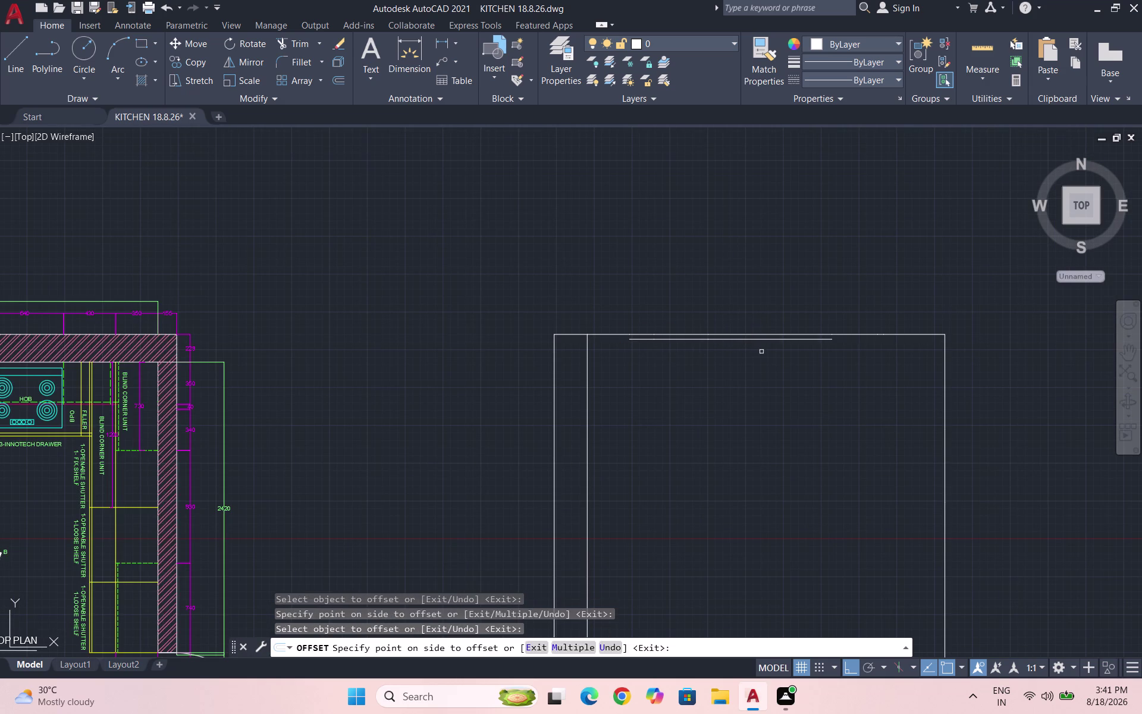
Copy the remaining right-hand top-edge pieces 40 units below the top edge.
click(842, 332)
click(839, 350)
click(847, 334)
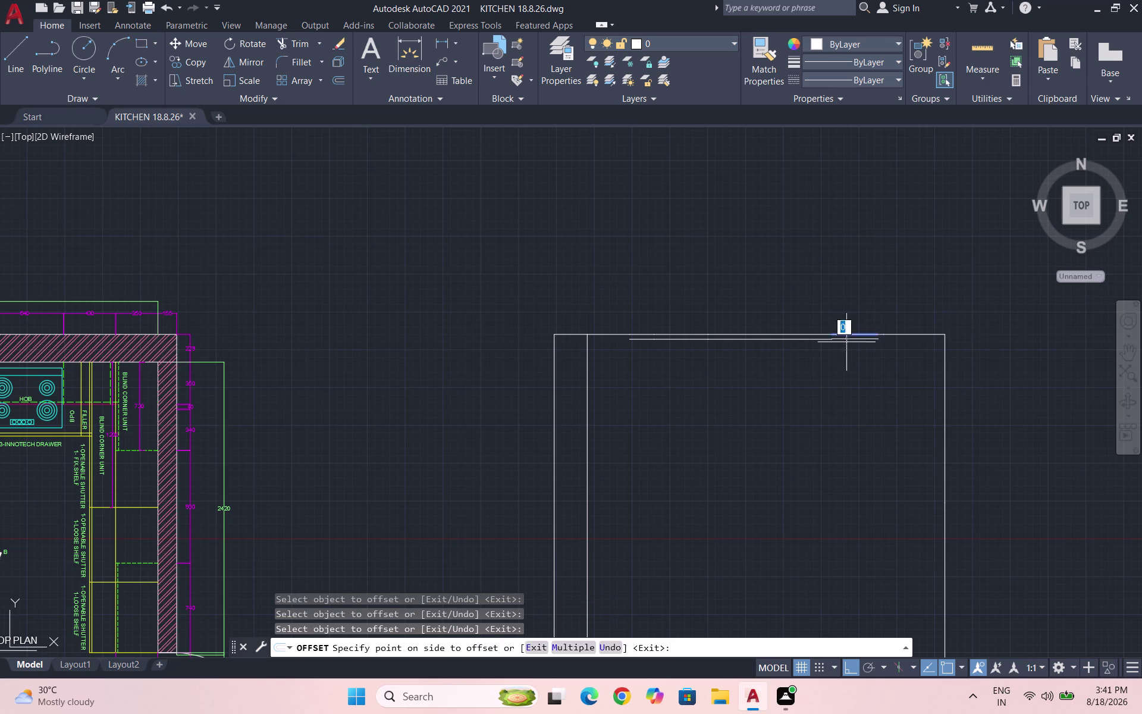
click(846, 346)
click(897, 334)
click(893, 348)
scroll(up, 3)
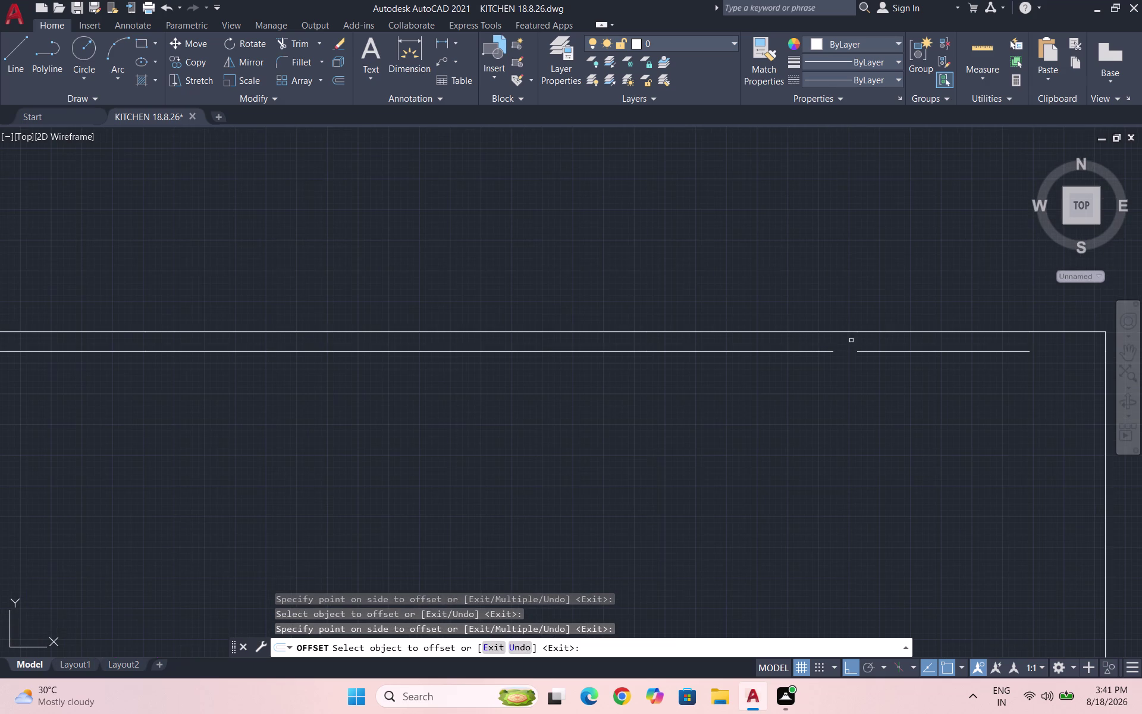
click(845, 331)
click(847, 352)
scroll(down, 3)
scroll(up, 3)
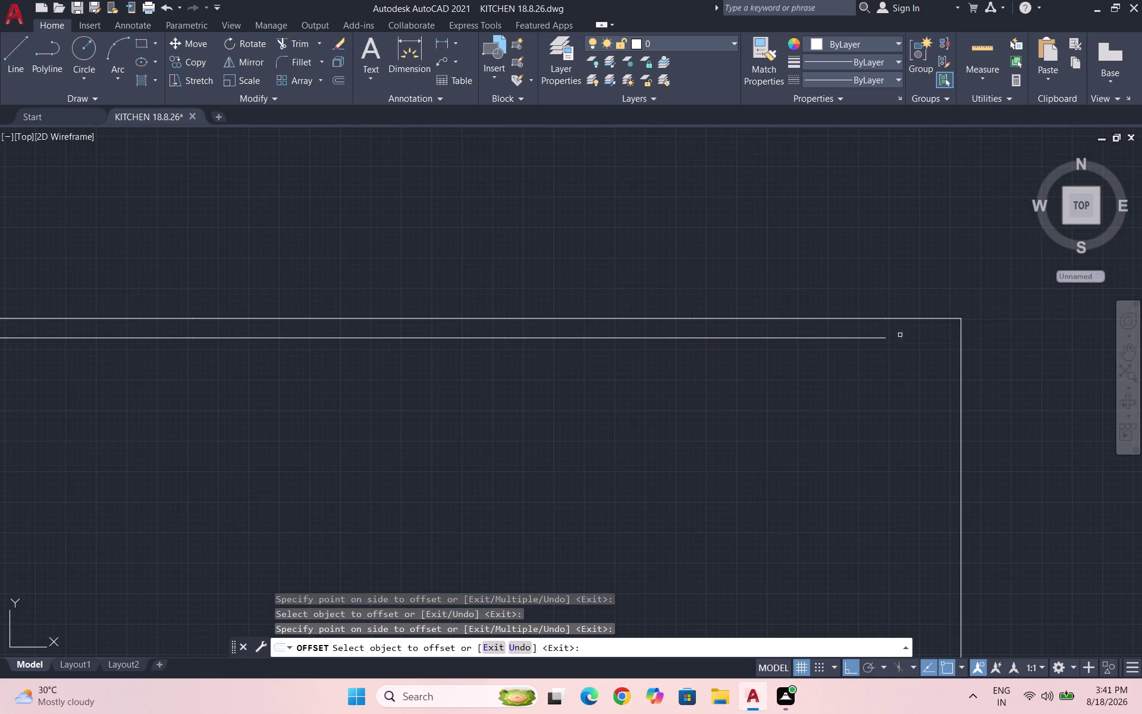
click(895, 319)
click(896, 340)
scroll(down, 3)
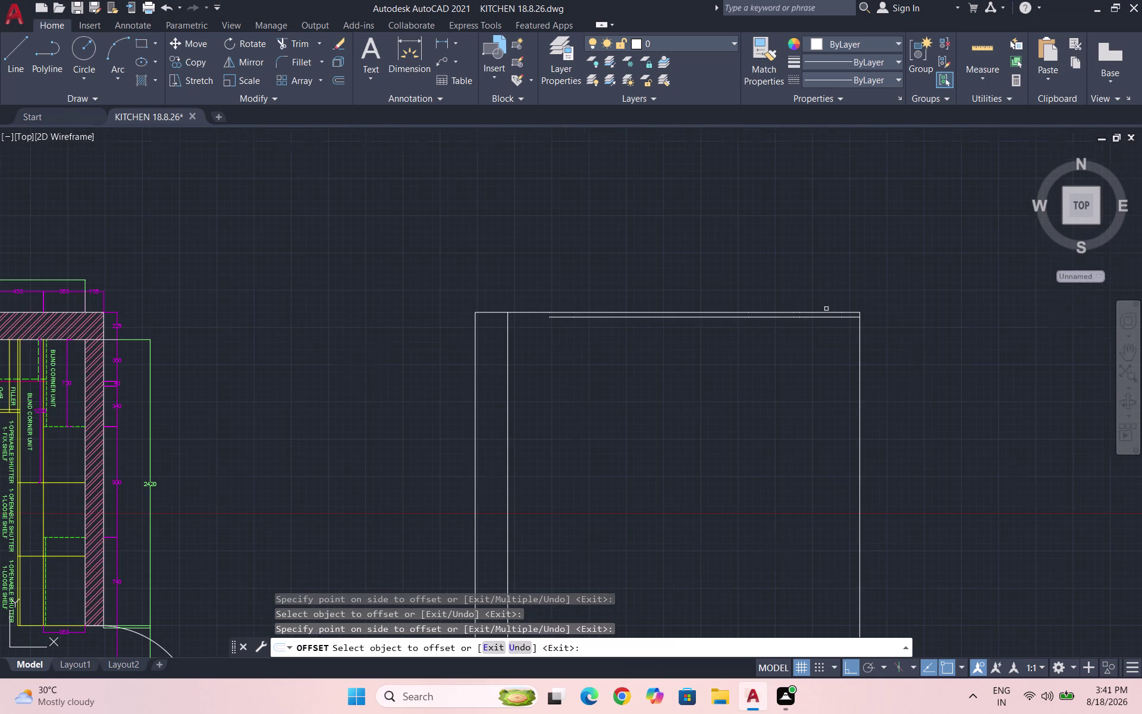
Cancel the running offset, then start an offset at 155 that ends immediately.
key(Escape)
key(Escape)
key(Escape)
key(o)
key(Return)
text(1)
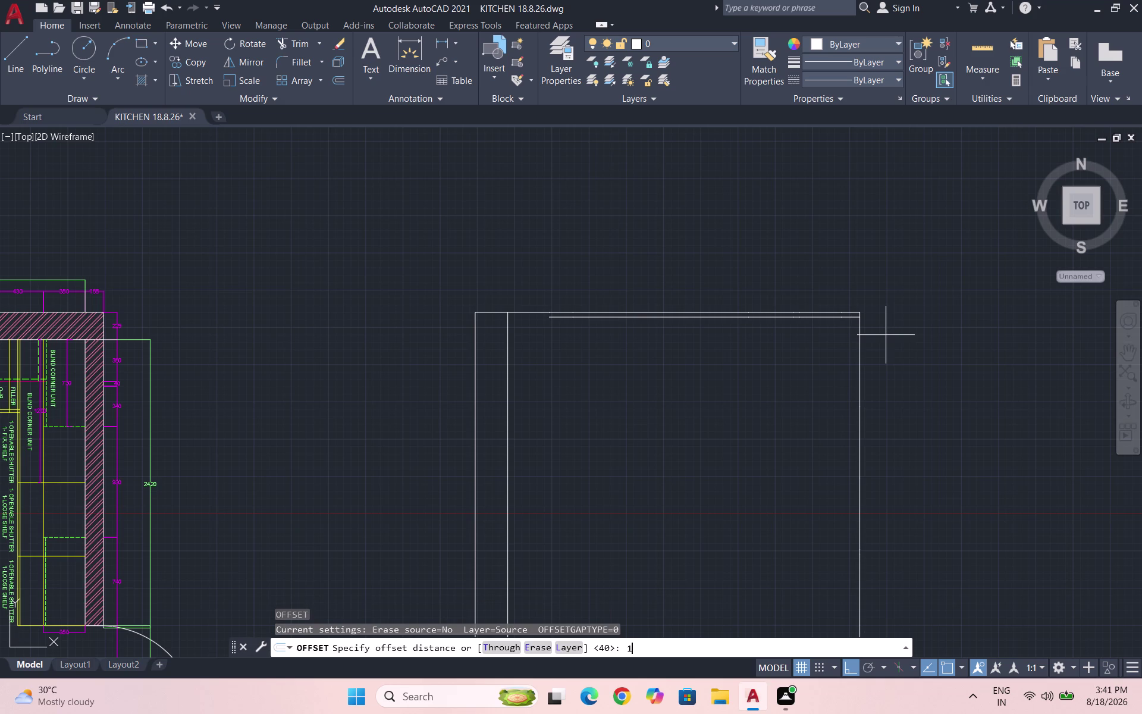
text(55)
key(Return)
key(Return)
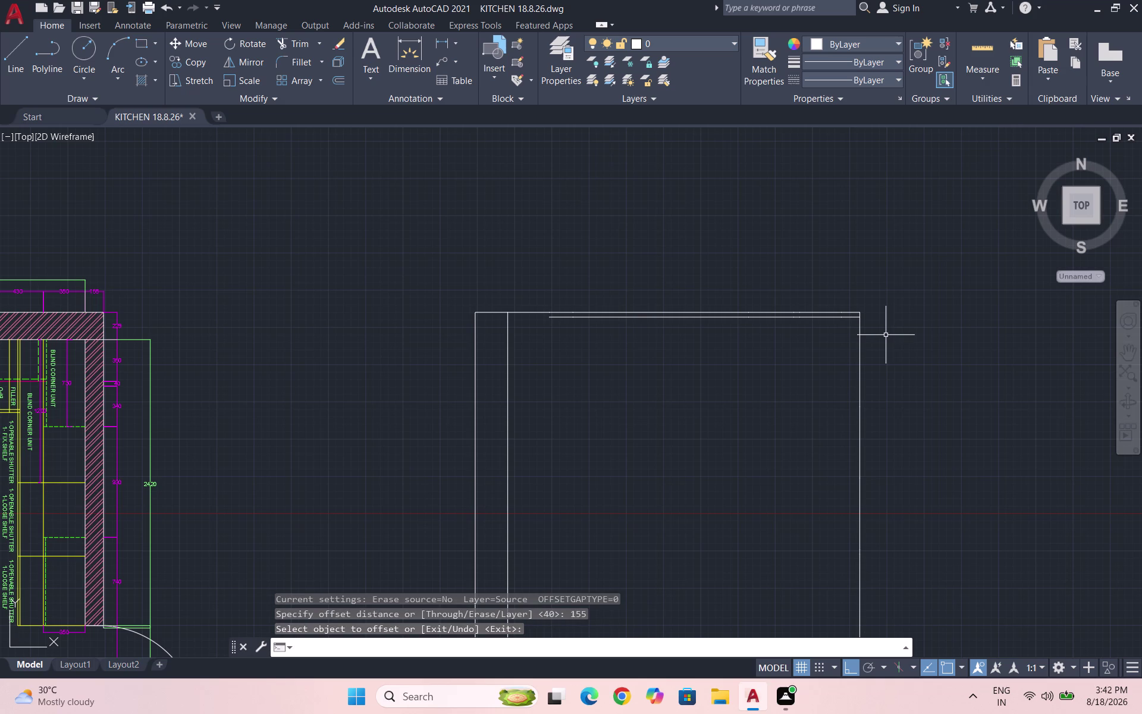
Offset the upper right-edge pieces 155 units inward.
key(o)
key(Return)
text(155)
key(Return)
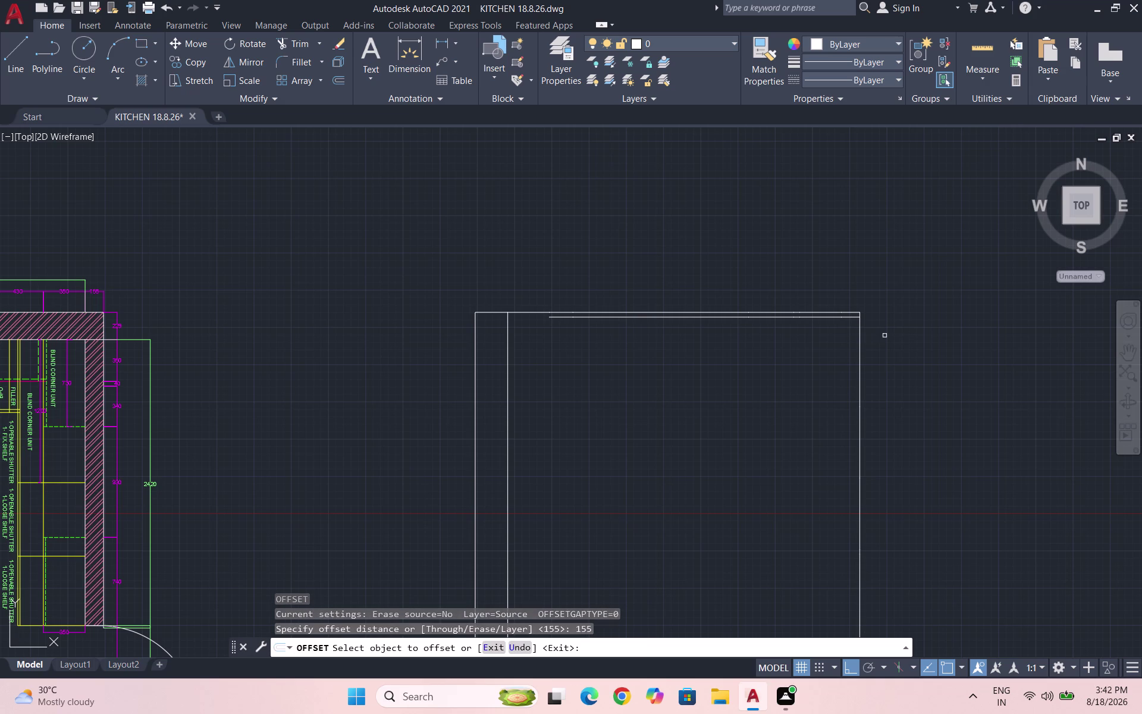
click(860, 333)
click(844, 334)
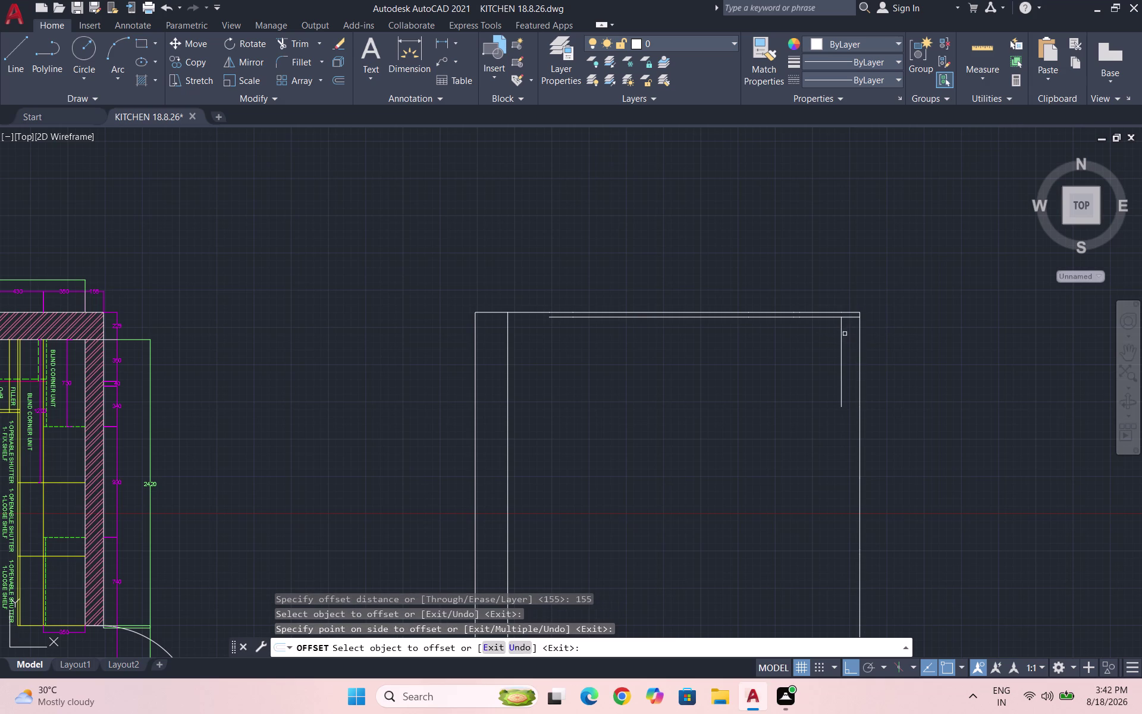
scroll(up, 3)
scroll(down, 3)
scroll(up, 3)
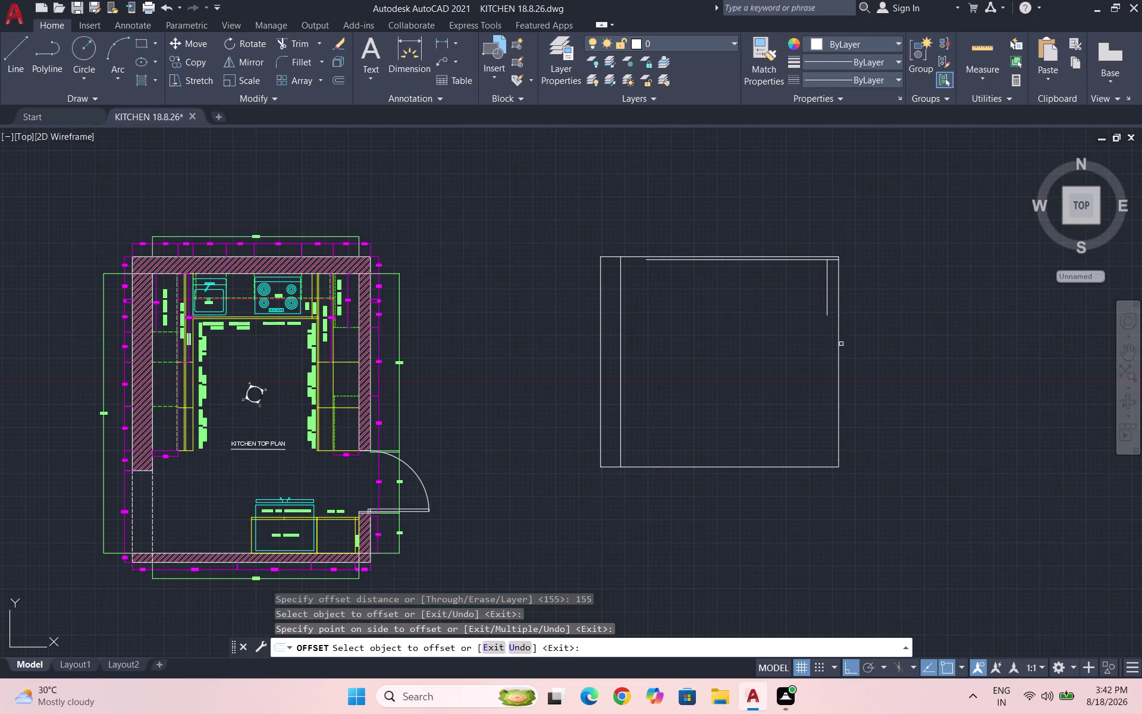
click(840, 323)
click(815, 336)
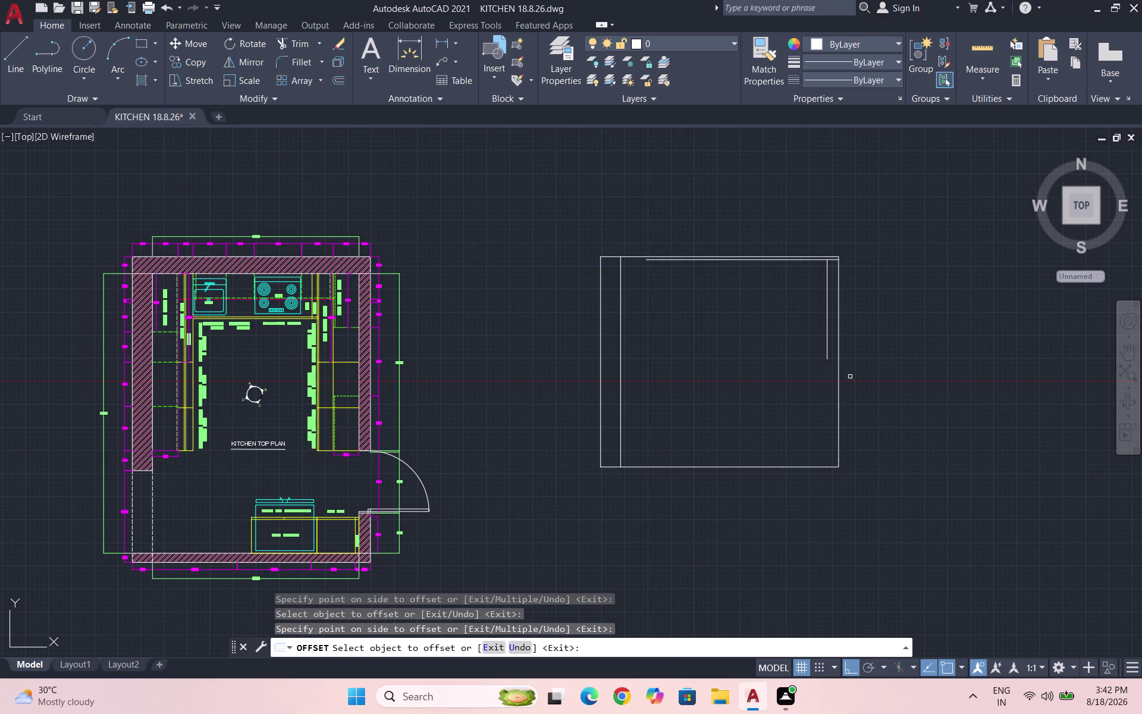
click(839, 372)
click(822, 372)
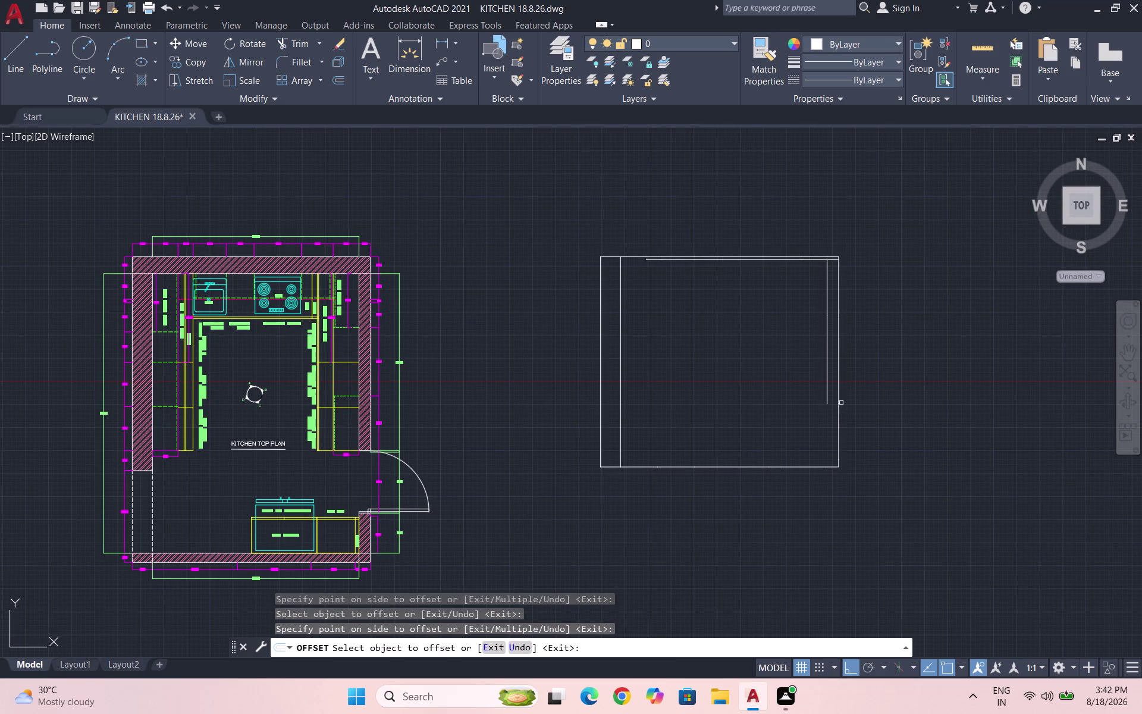
Offset the lower and bottom right-edge pieces 155 units inward.
scroll(up, 3)
click(831, 411)
click(794, 418)
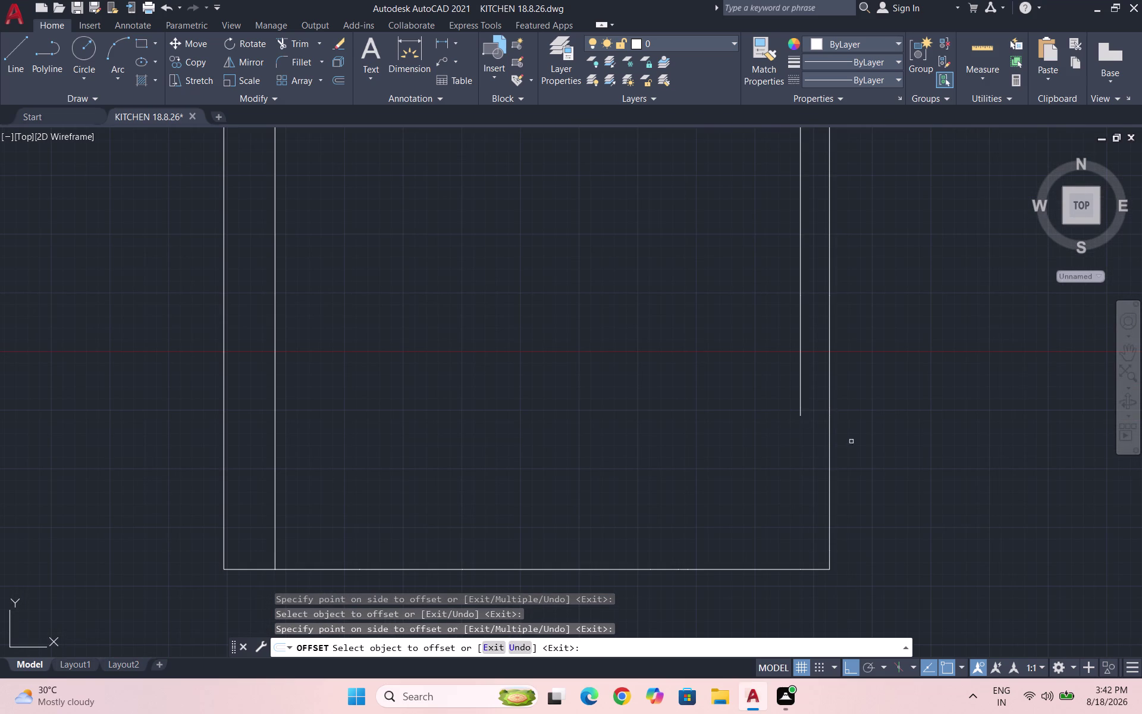
click(827, 449)
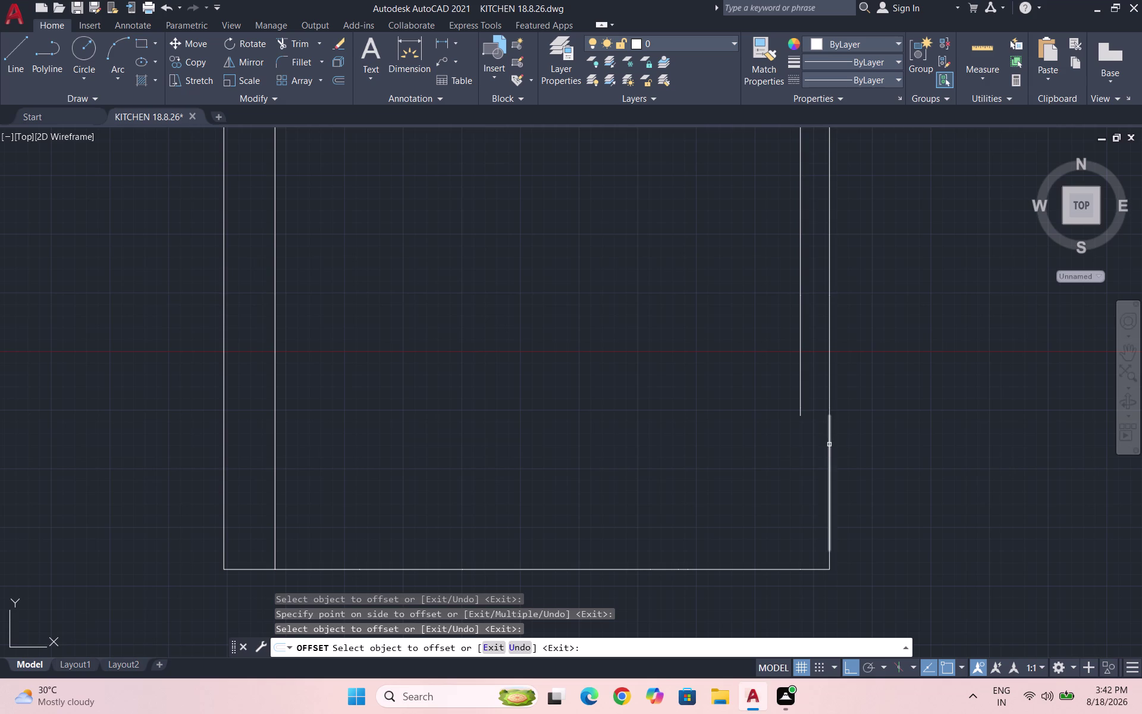
click(831, 446)
click(791, 445)
scroll(down, 3)
scroll(up, 3)
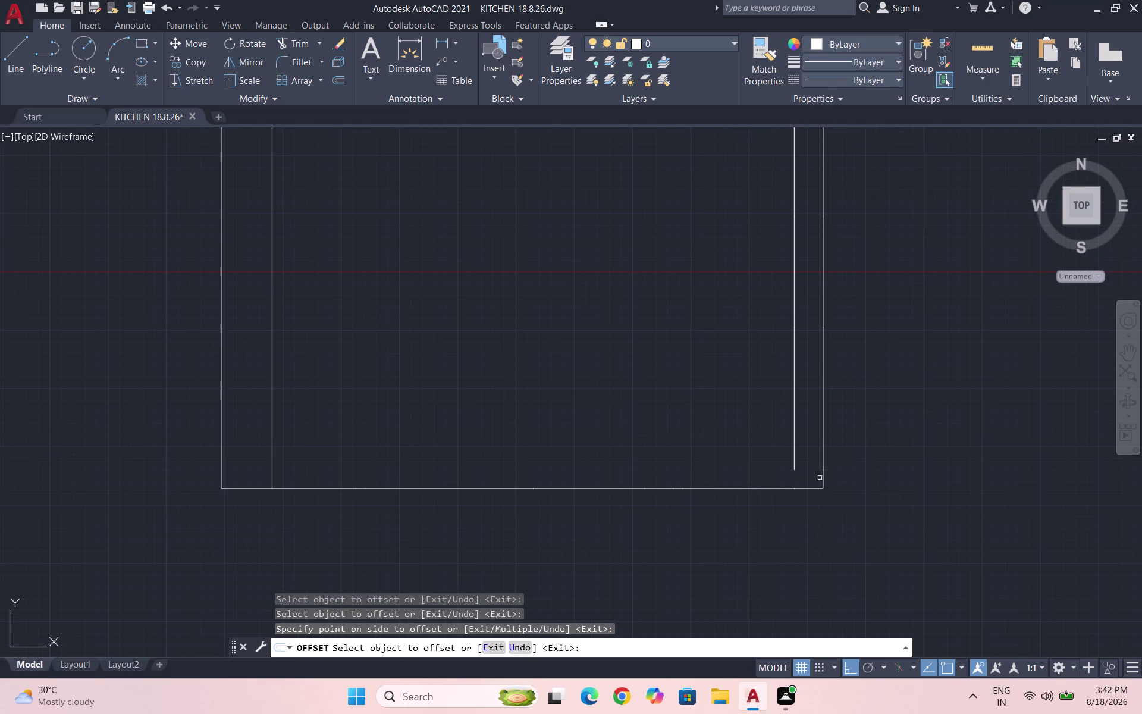
click(823, 483)
click(788, 489)
scroll(down, 3)
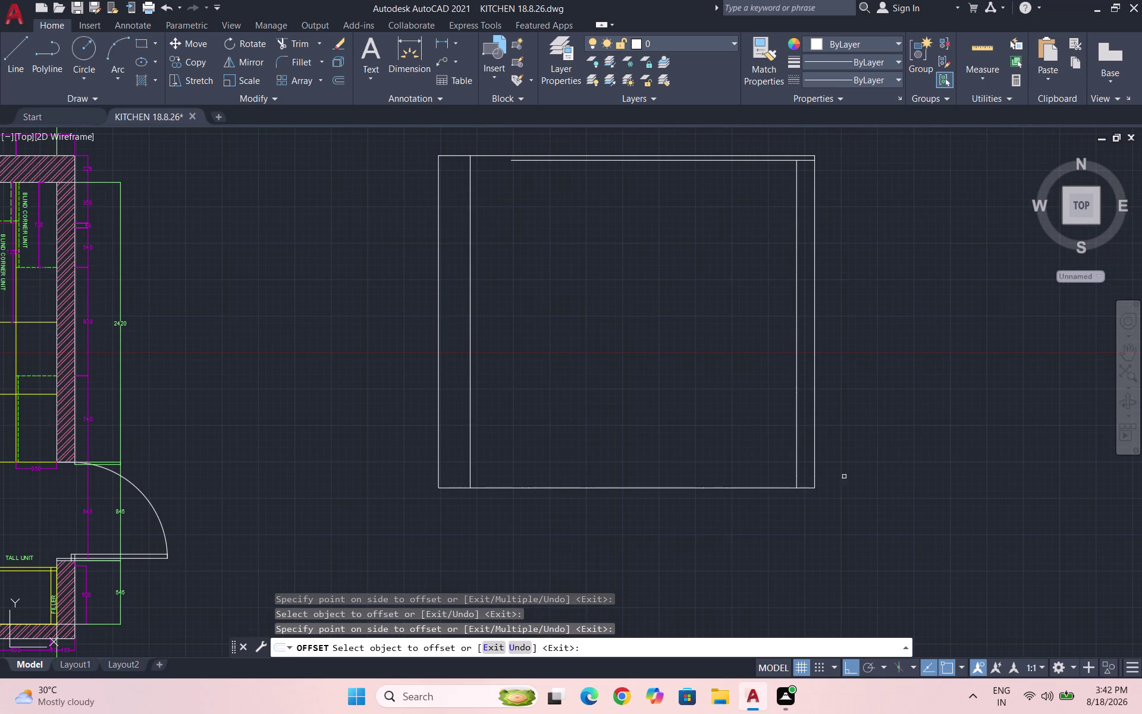
End the offset command and save the drawing.
key(Escape)
key(Escape)
key(ctrl+s)
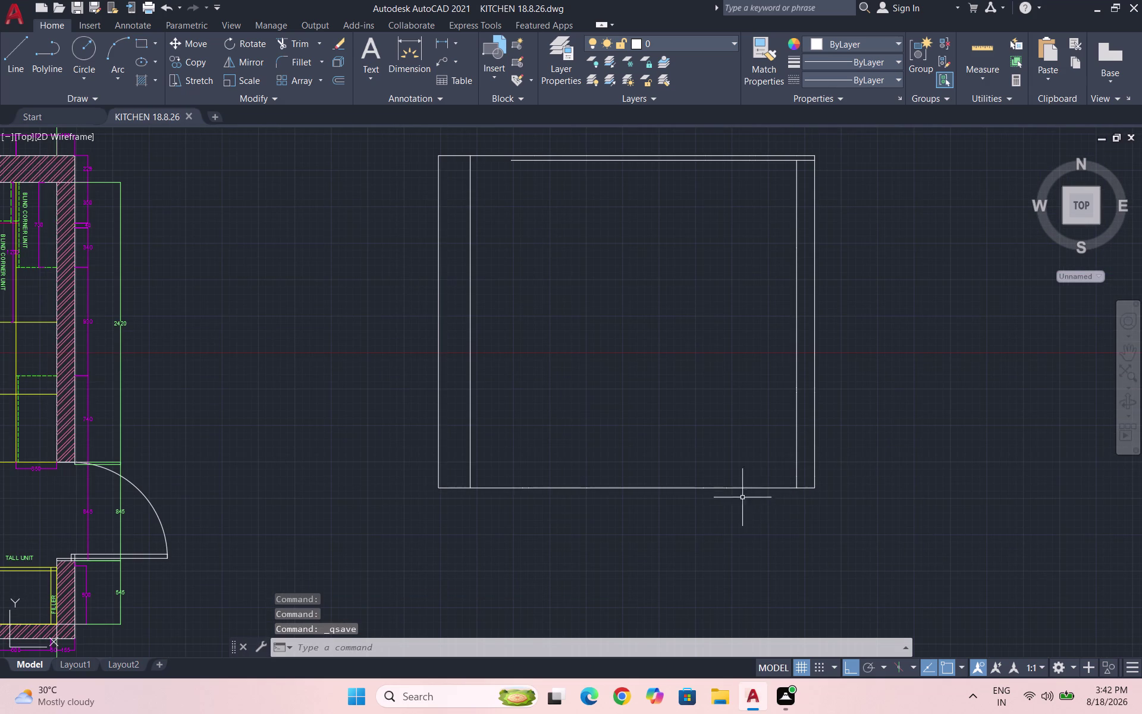
Offset the bottom-edge pieces 100 units upward into the outline.
key(o)
key(Return)
text(10)
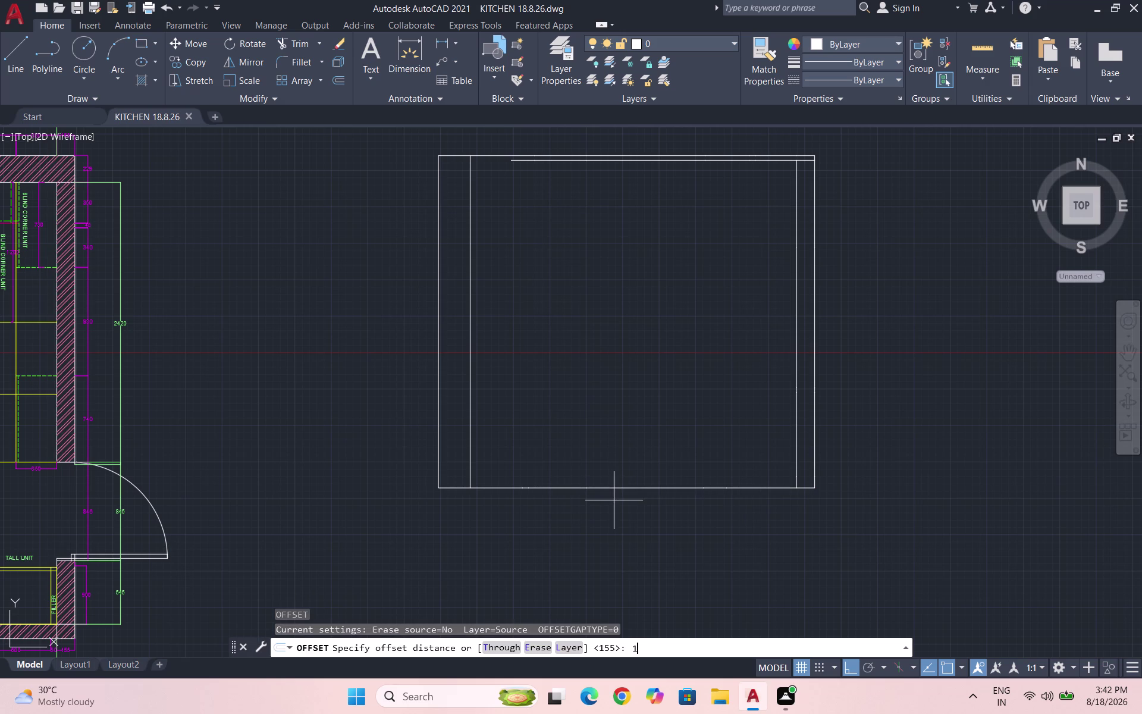
text(0)
key(Return)
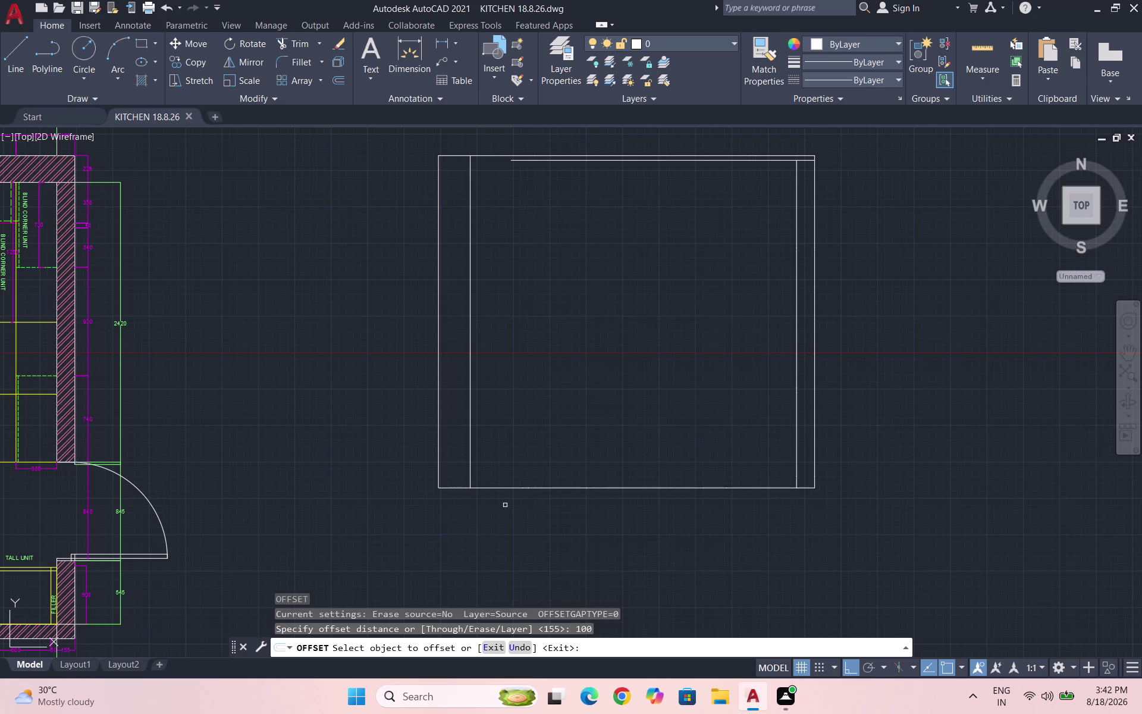
click(487, 488)
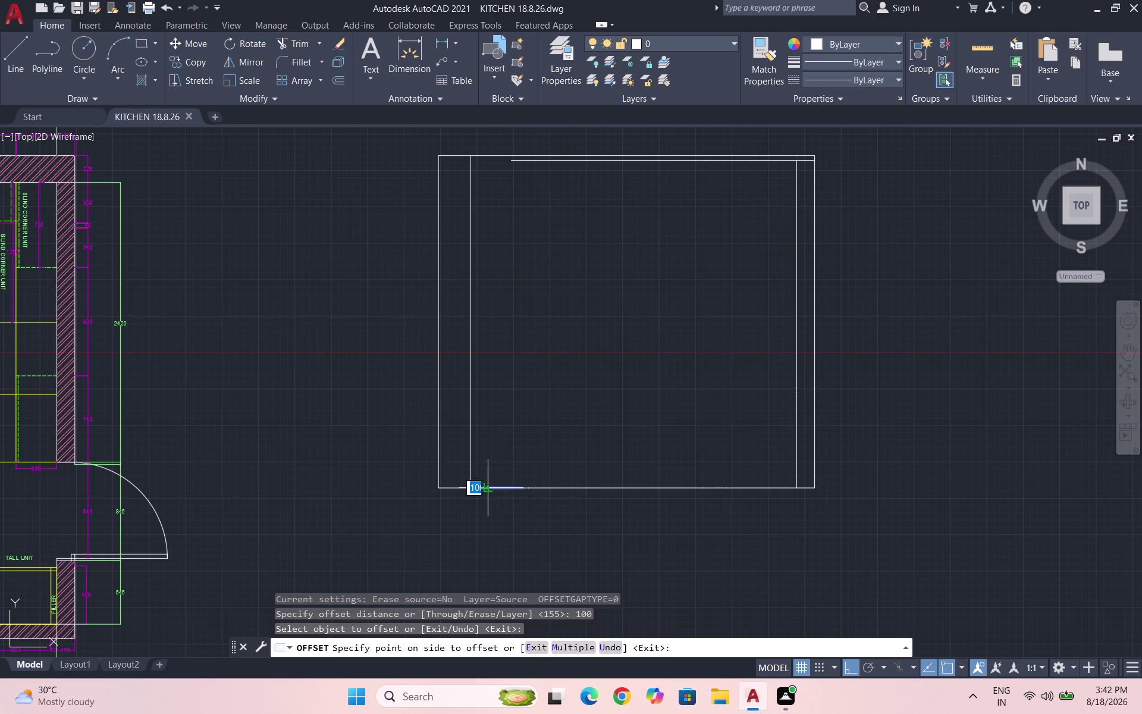
click(487, 473)
click(539, 489)
click(537, 470)
scroll(up, 3)
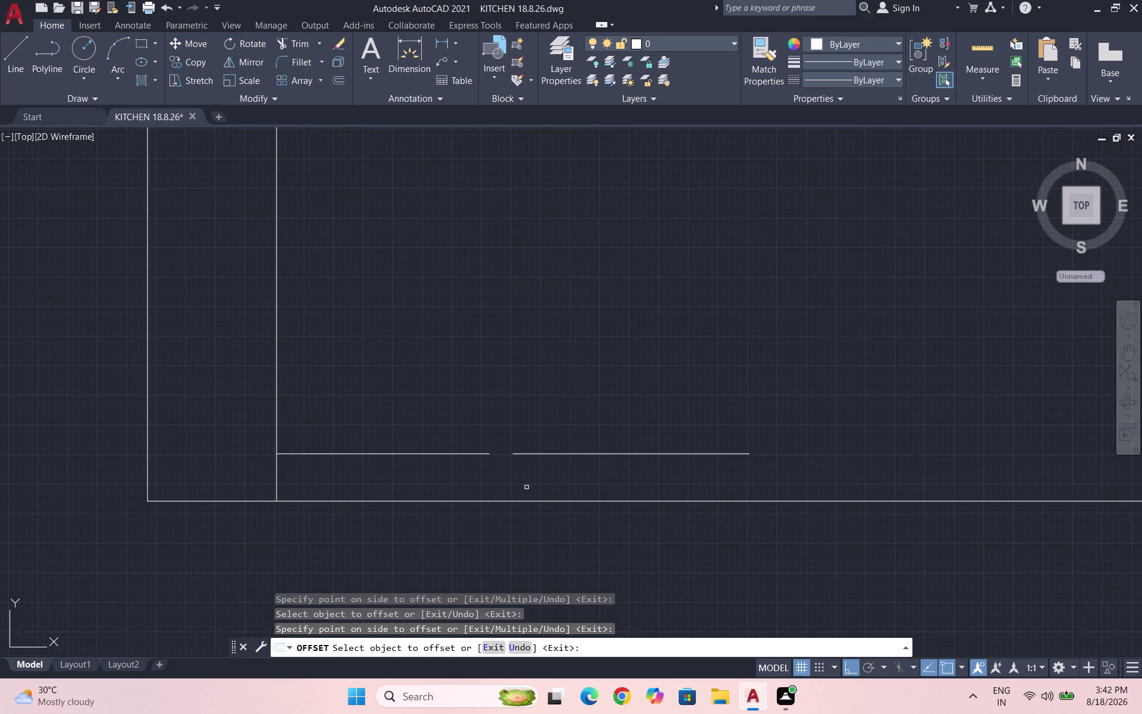
click(505, 500)
click(511, 459)
scroll(down, 3)
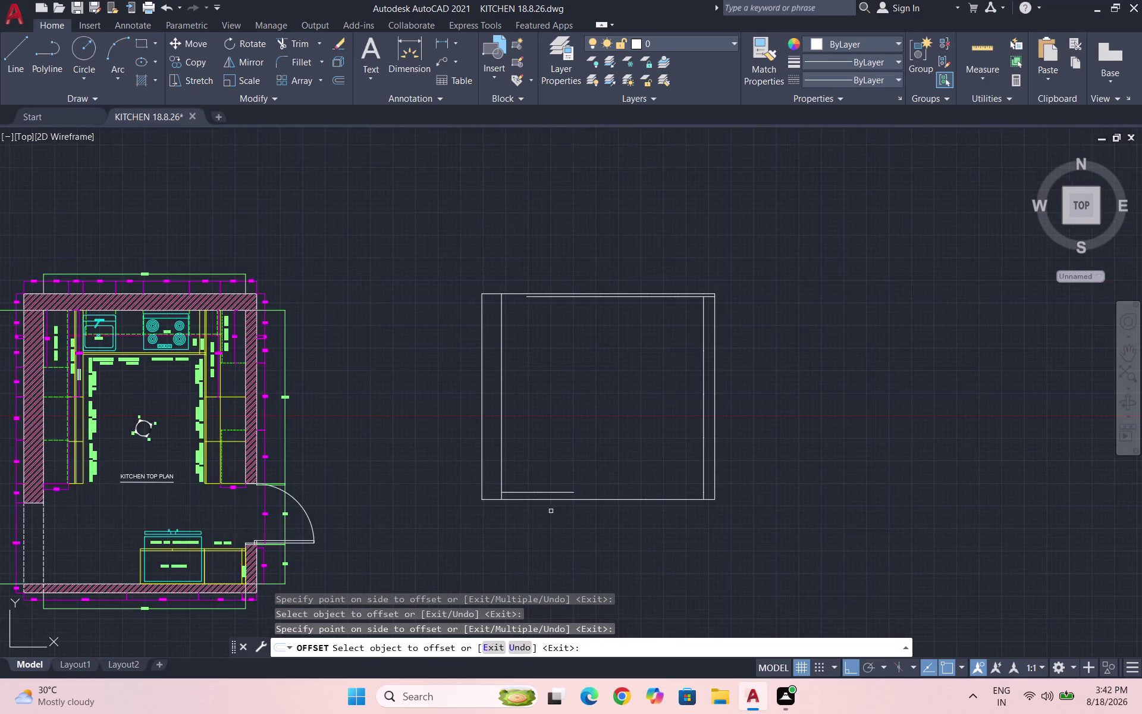
scroll(up, 3)
click(564, 482)
click(554, 460)
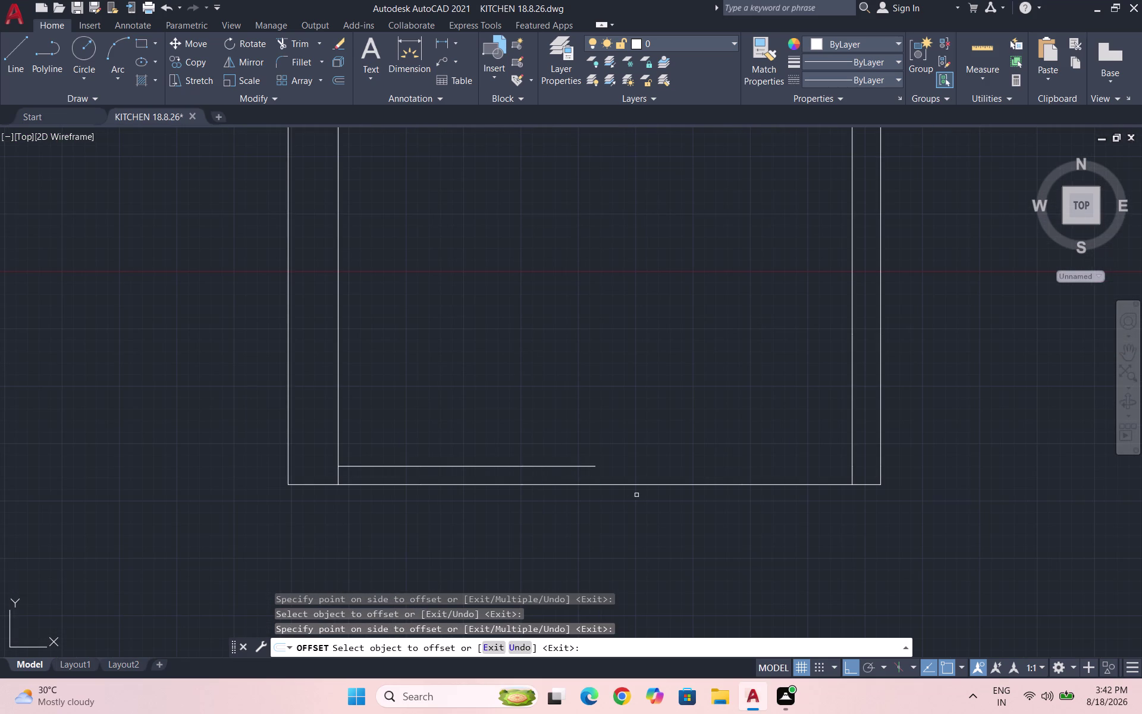
Continue the inner bottom line with offsets across to the inner right wall.
click(634, 481)
click(634, 484)
click(621, 463)
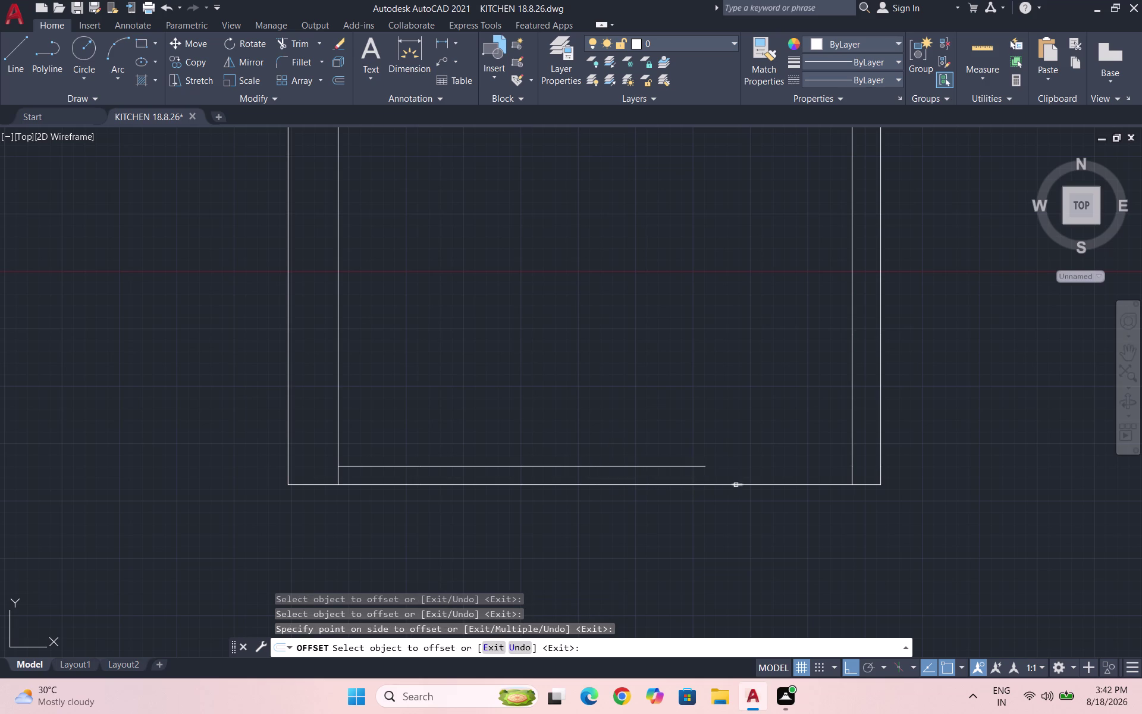
click(736, 483)
click(727, 467)
click(715, 485)
click(711, 468)
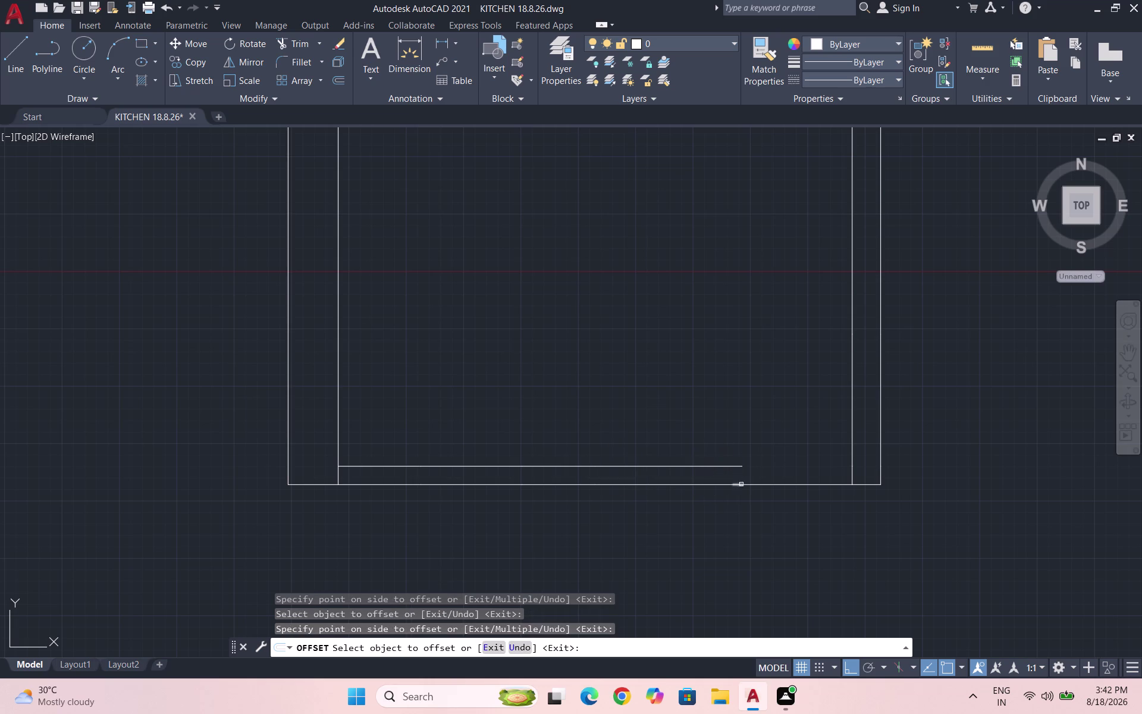
click(765, 485)
click(762, 472)
End the offset command and quick-save the drawing.
key(Escape)
key(Escape)
key(Escape)
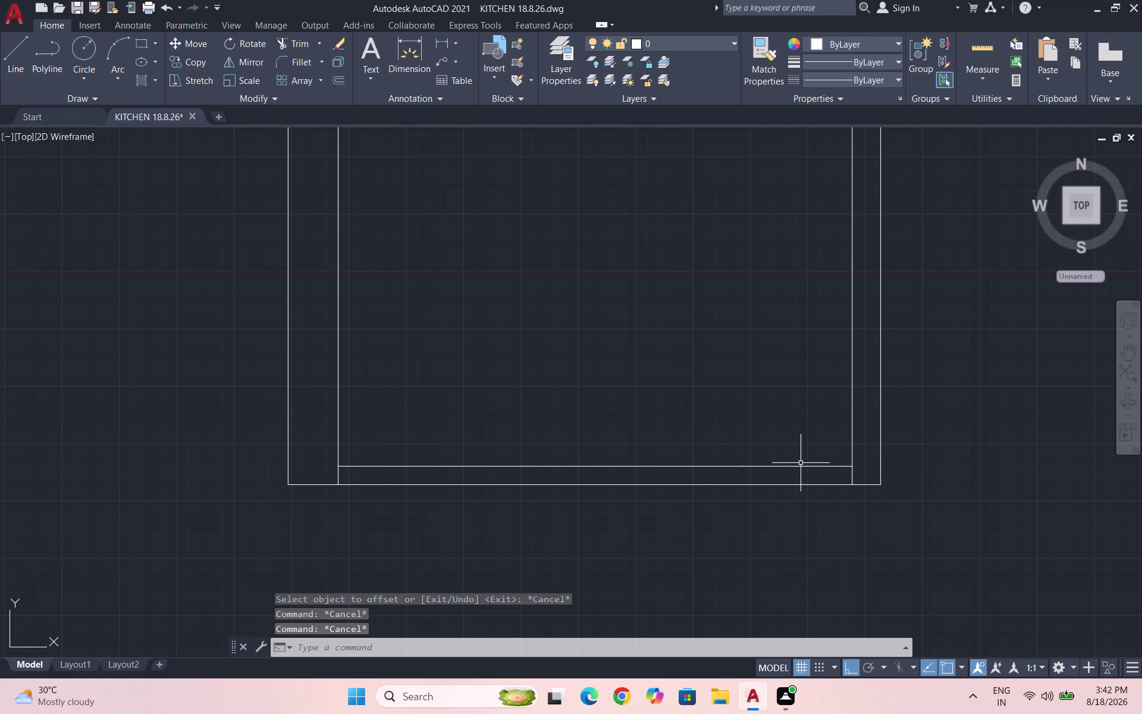
key(ctrl+s)
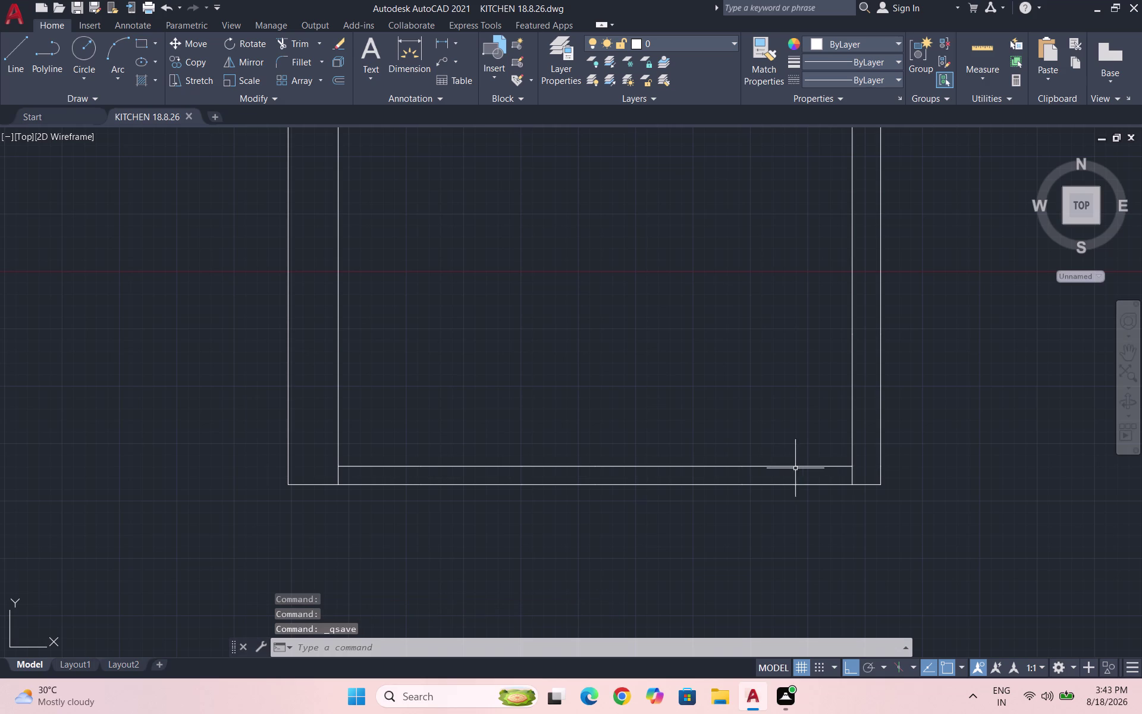
Make DIMENSIONS the current layer.
scroll(down, 3)
scroll(down, 3)
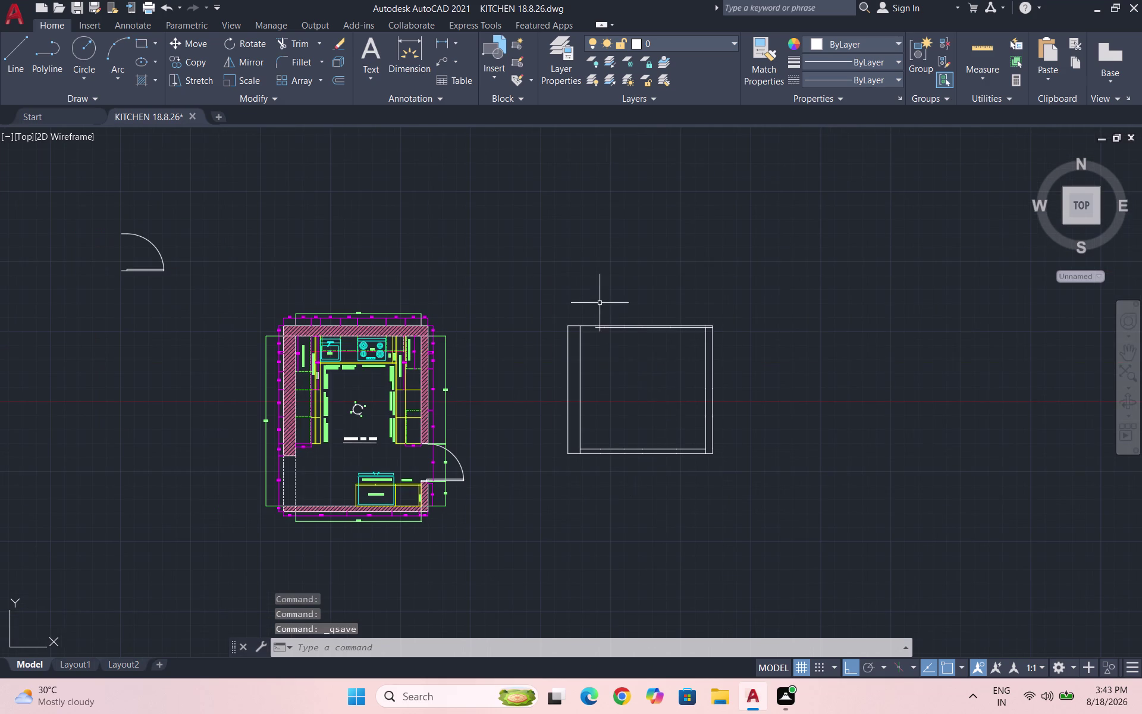
scroll(up, 3)
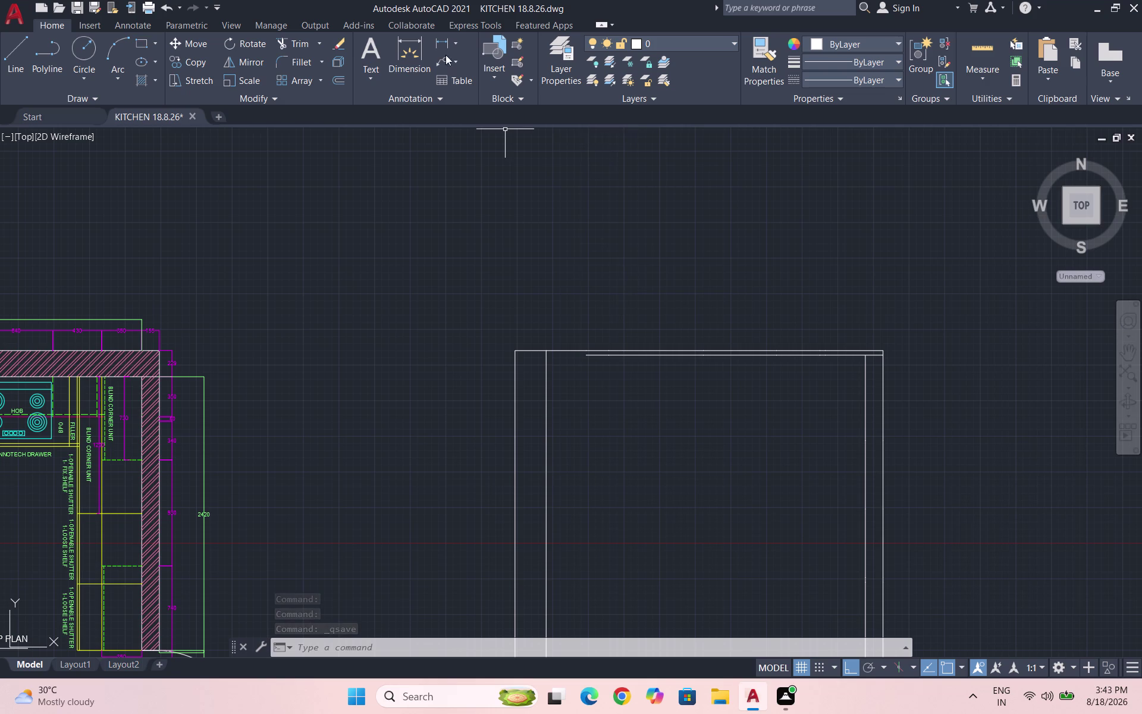
click(651, 44)
click(687, 97)
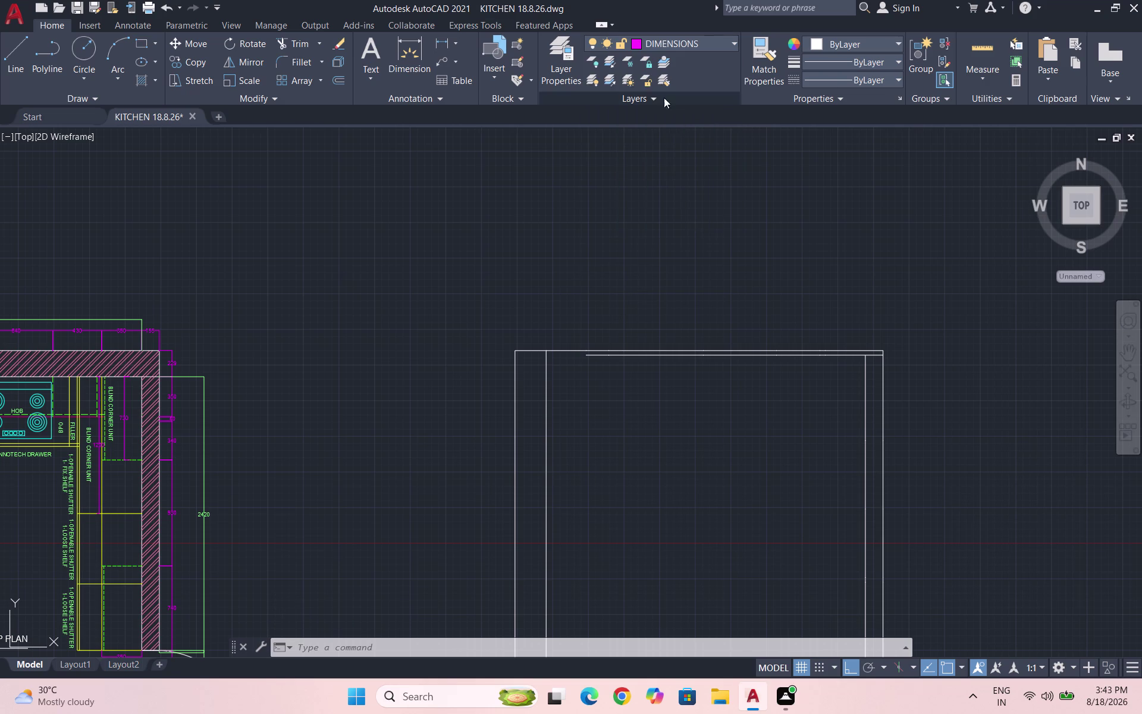
Dimension the first two top-edge spans above the outline: 273 and 350.
click(431, 46)
click(440, 44)
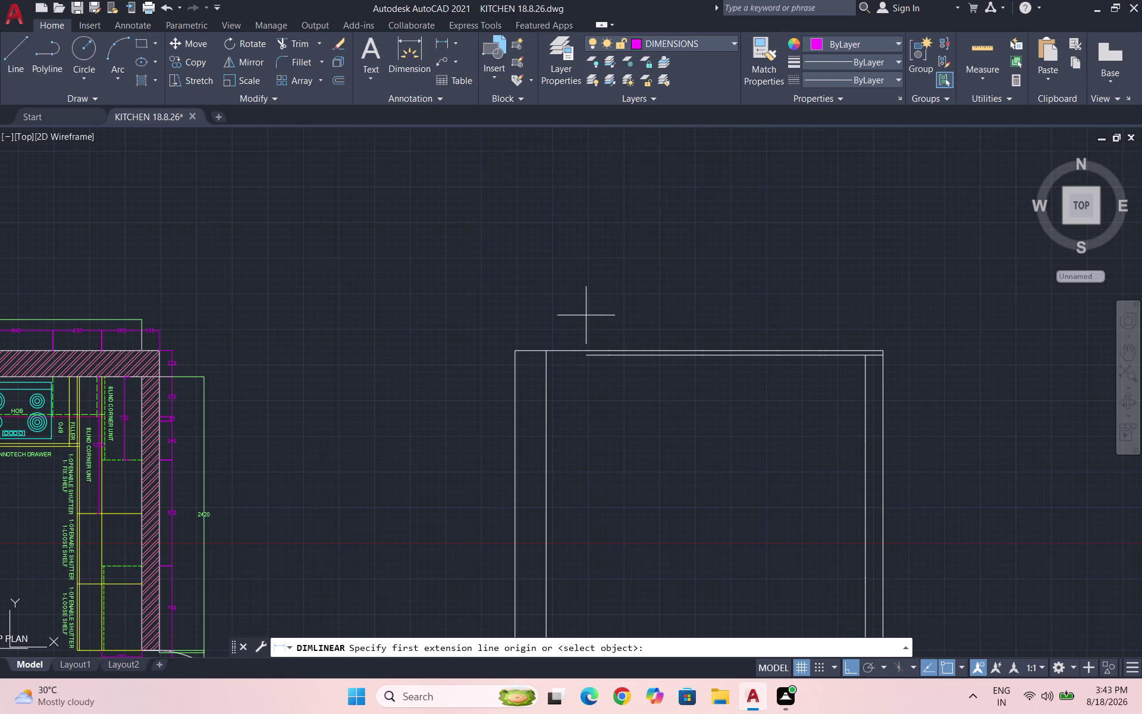
scroll(up, 3)
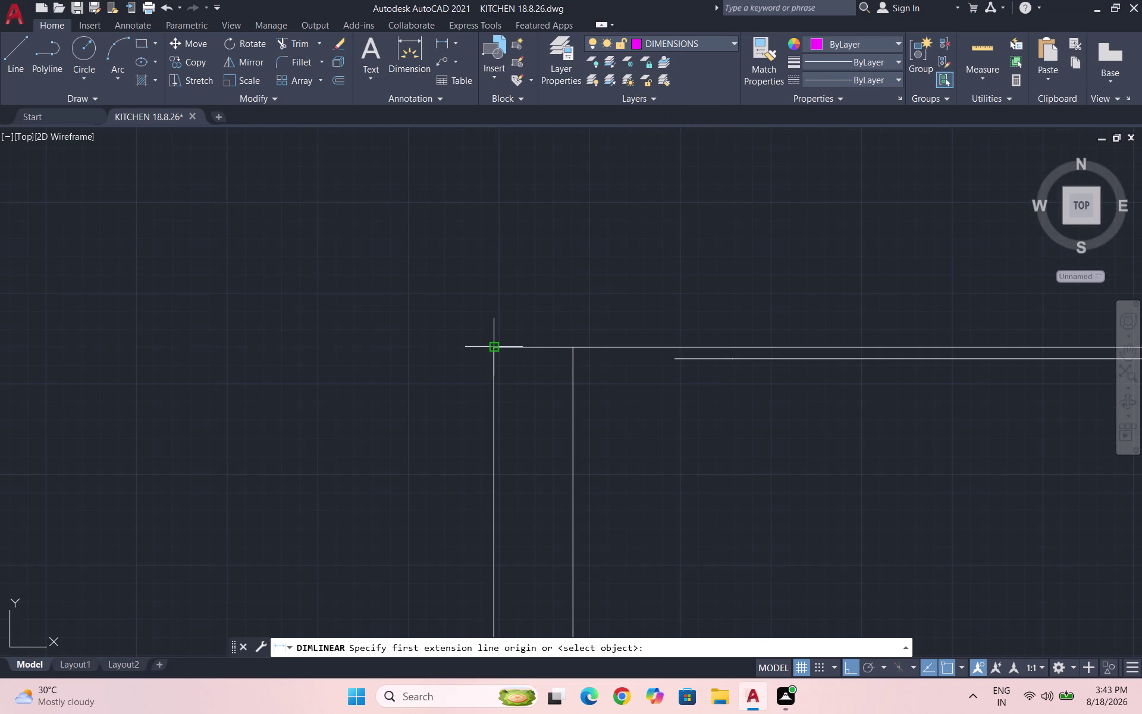
click(492, 349)
click(571, 347)
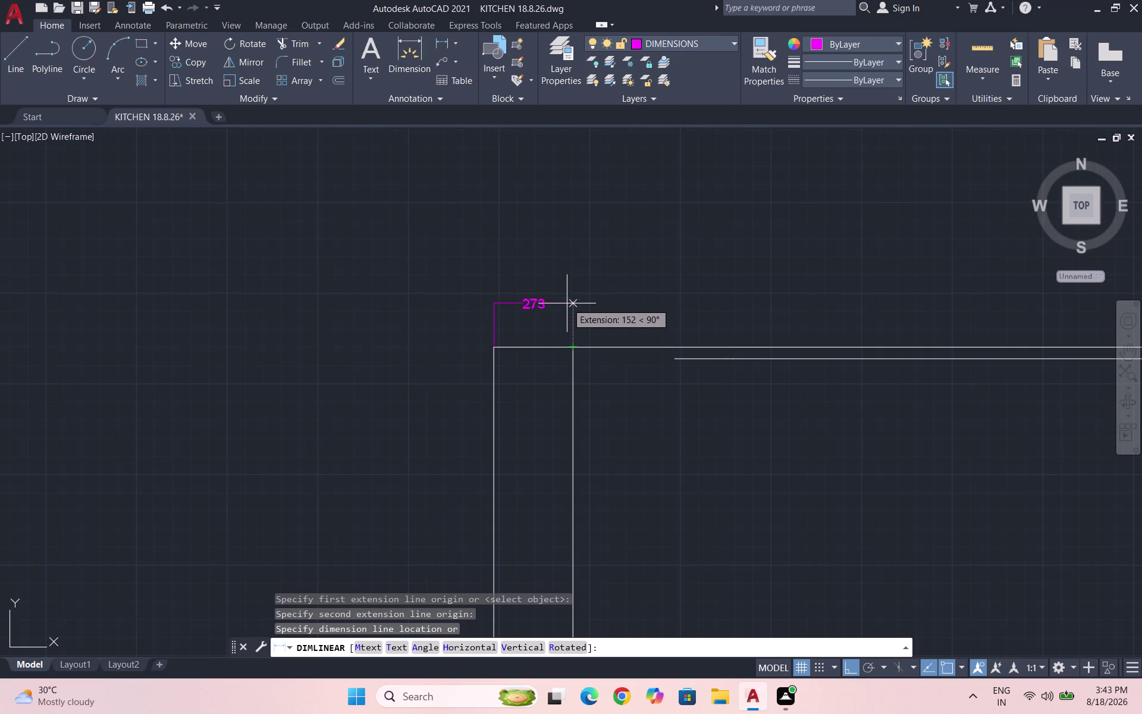
click(567, 303)
key(space)
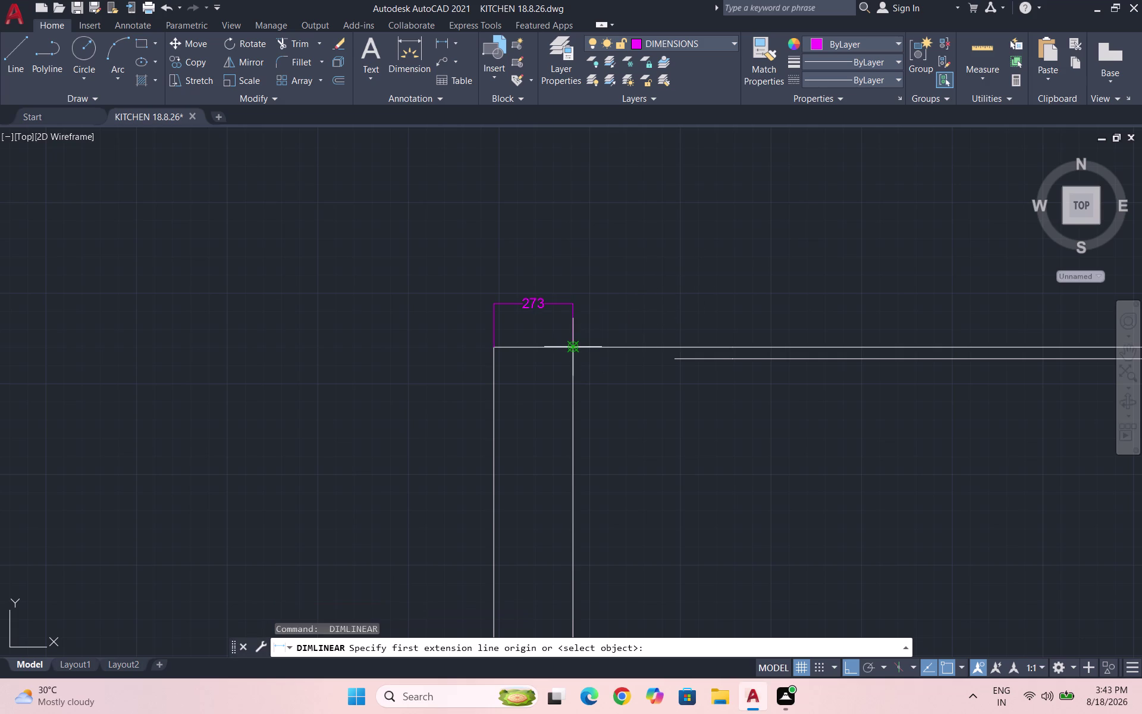
click(572, 346)
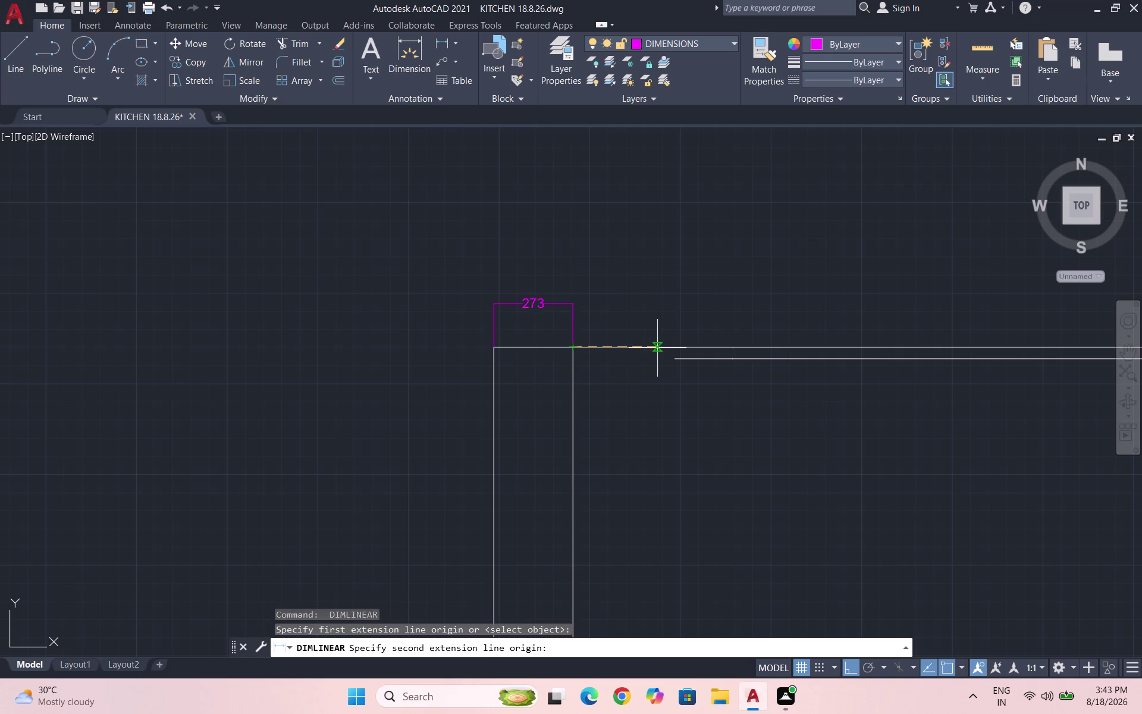
click(675, 348)
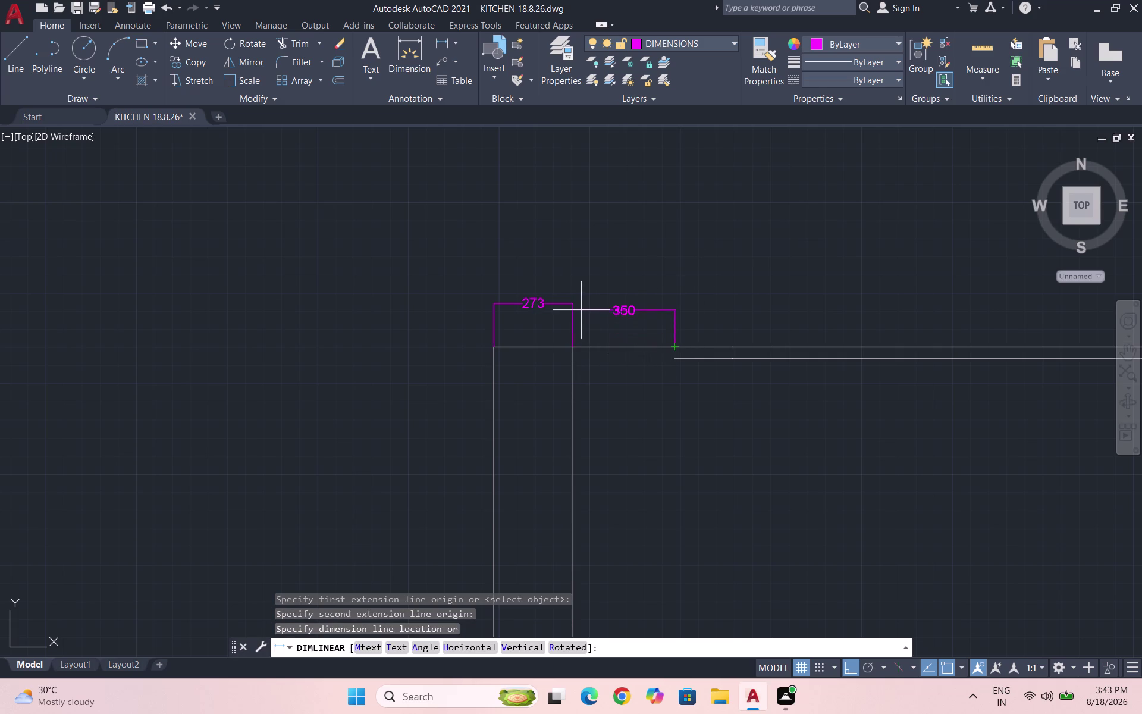
click(572, 306)
key(space)
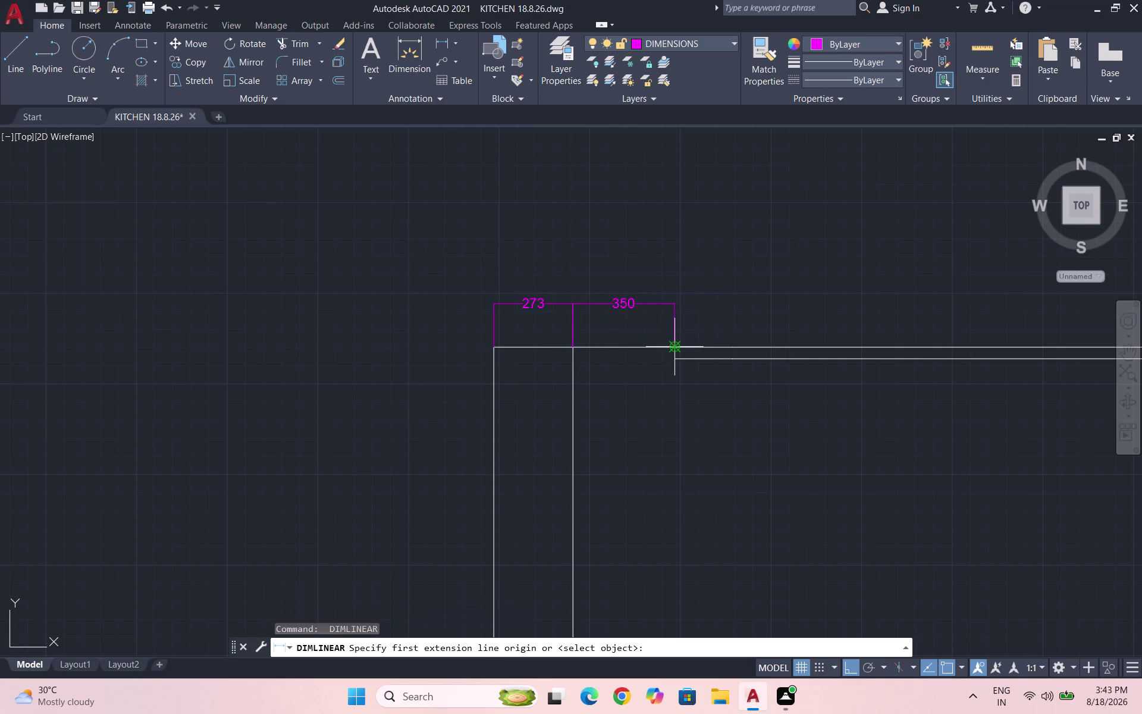
Continue the top dimension chain with the 200 and 450 spans.
click(678, 344)
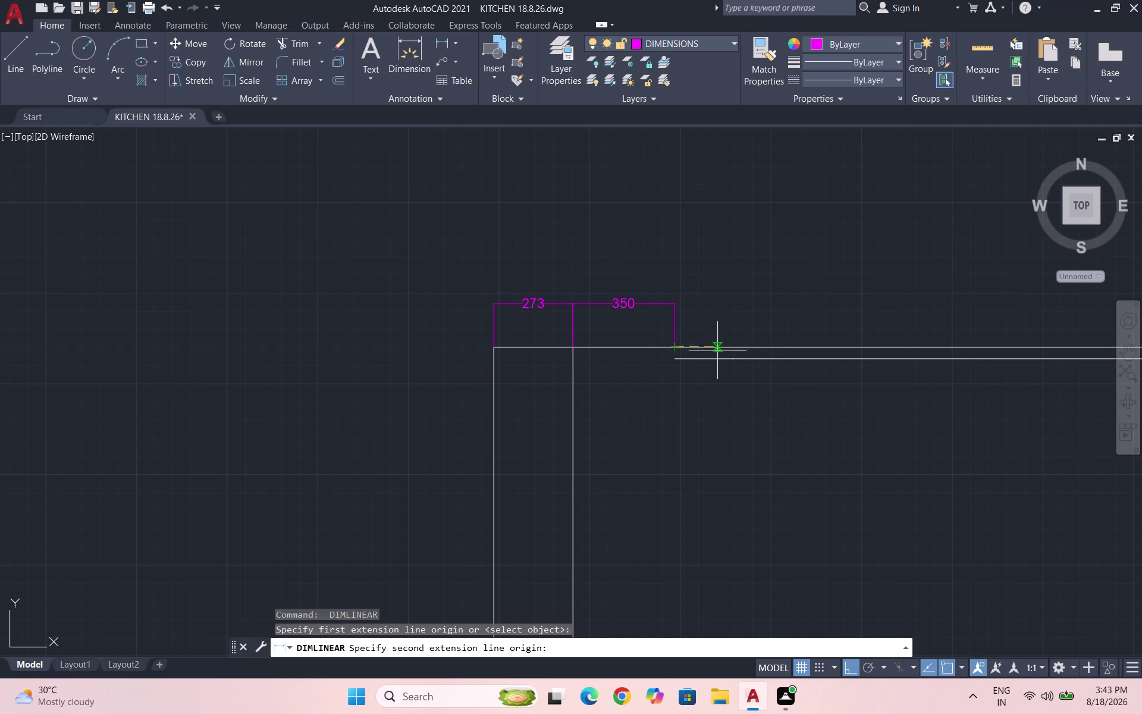
scroll(up, 3)
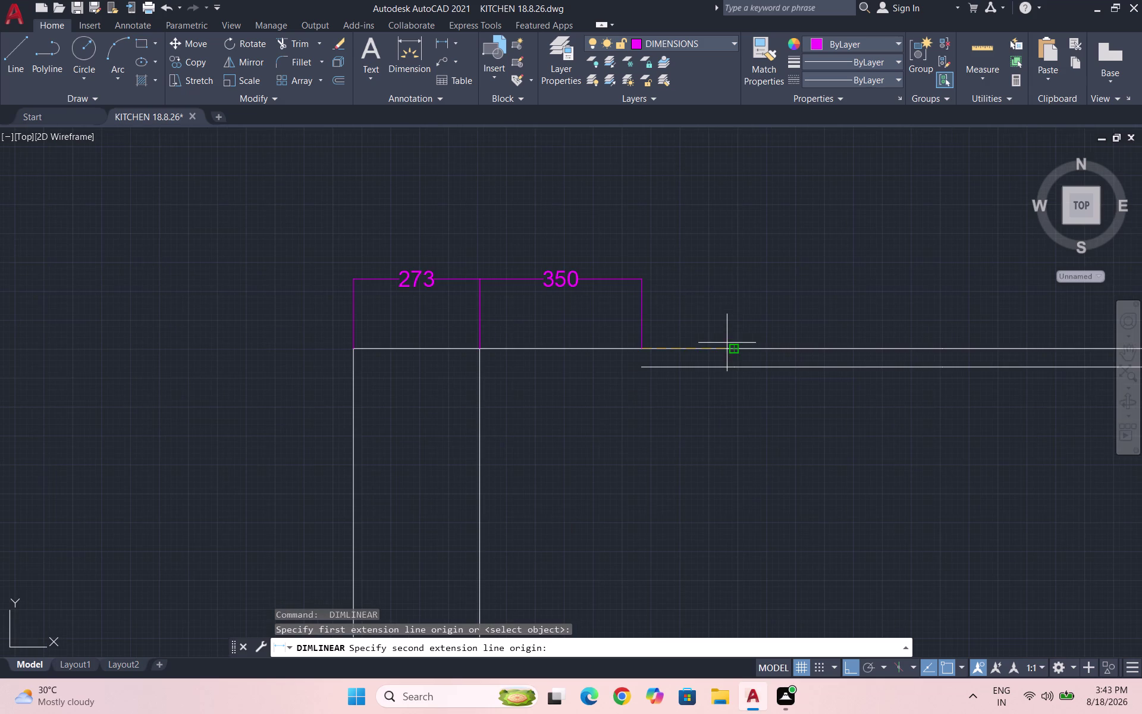
click(732, 347)
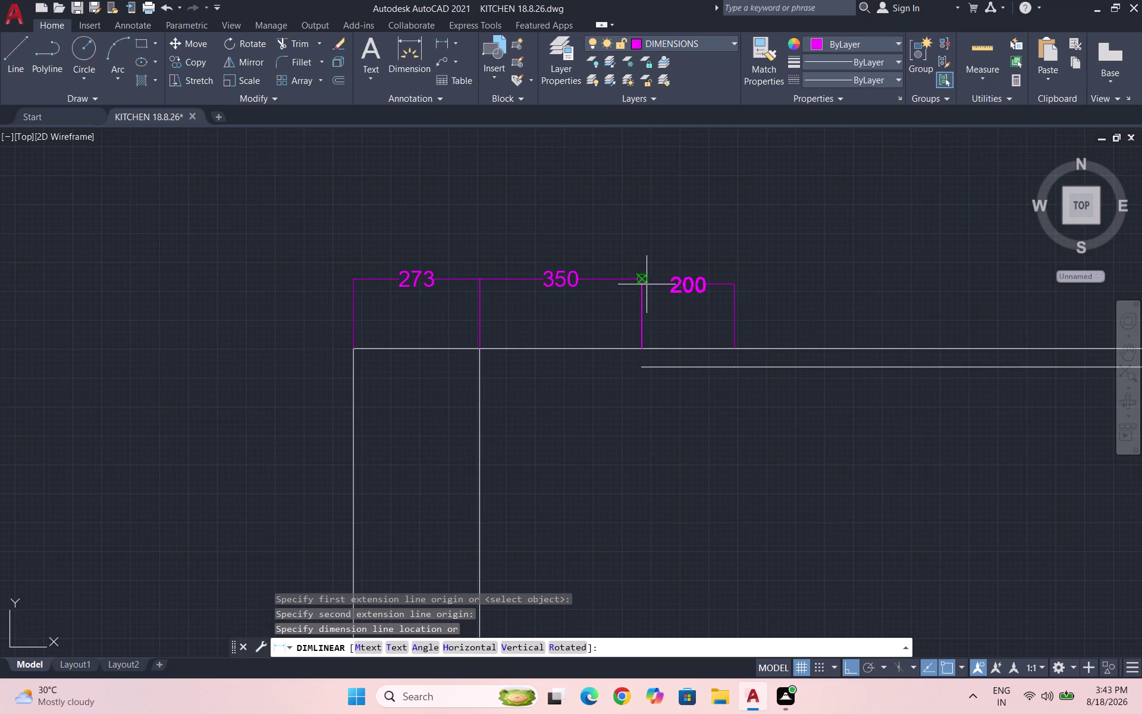
click(643, 283)
key(space)
scroll(down, 3)
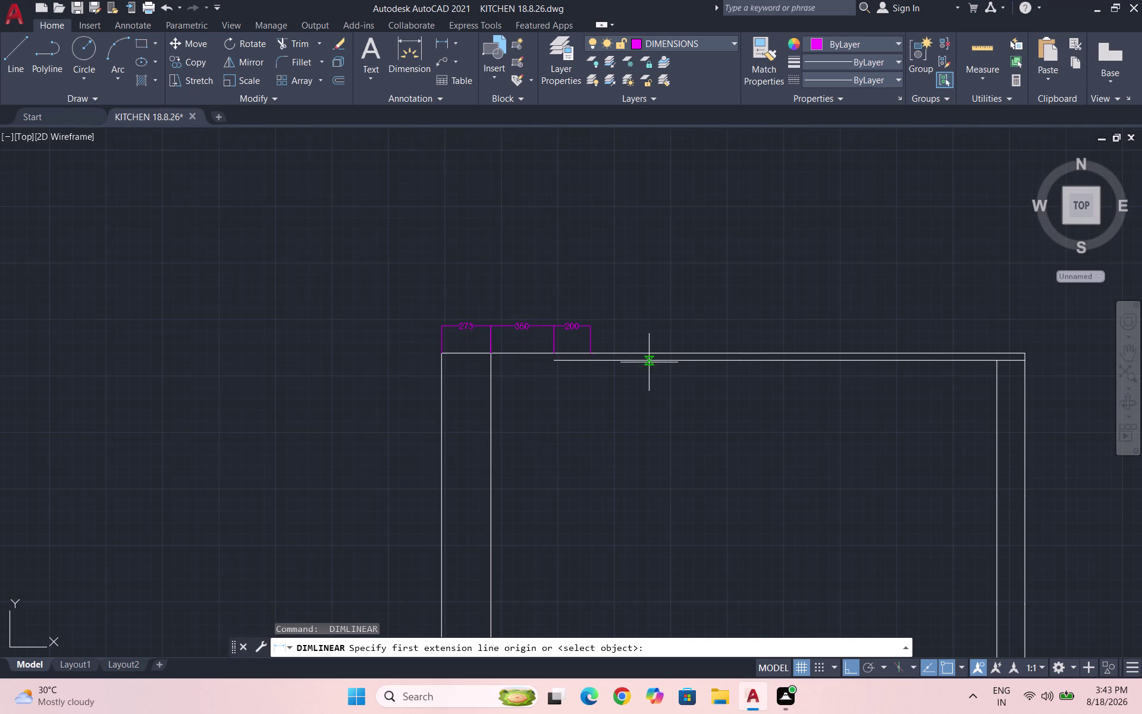
scroll(up, 3)
click(408, 346)
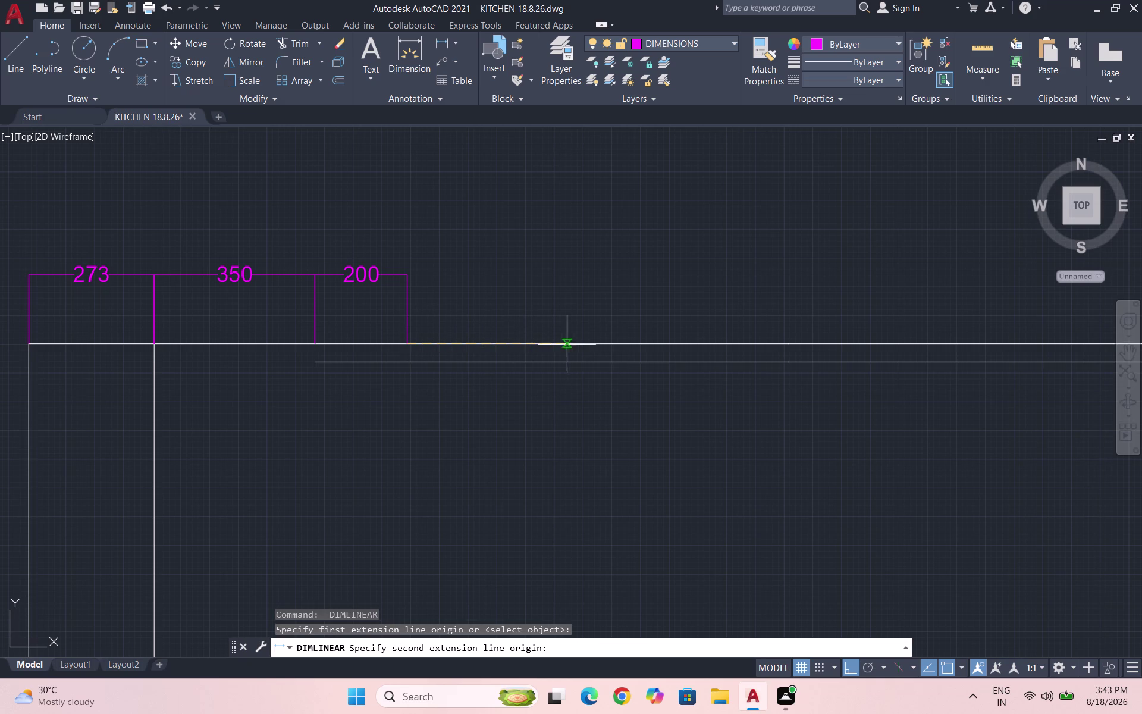
click(616, 345)
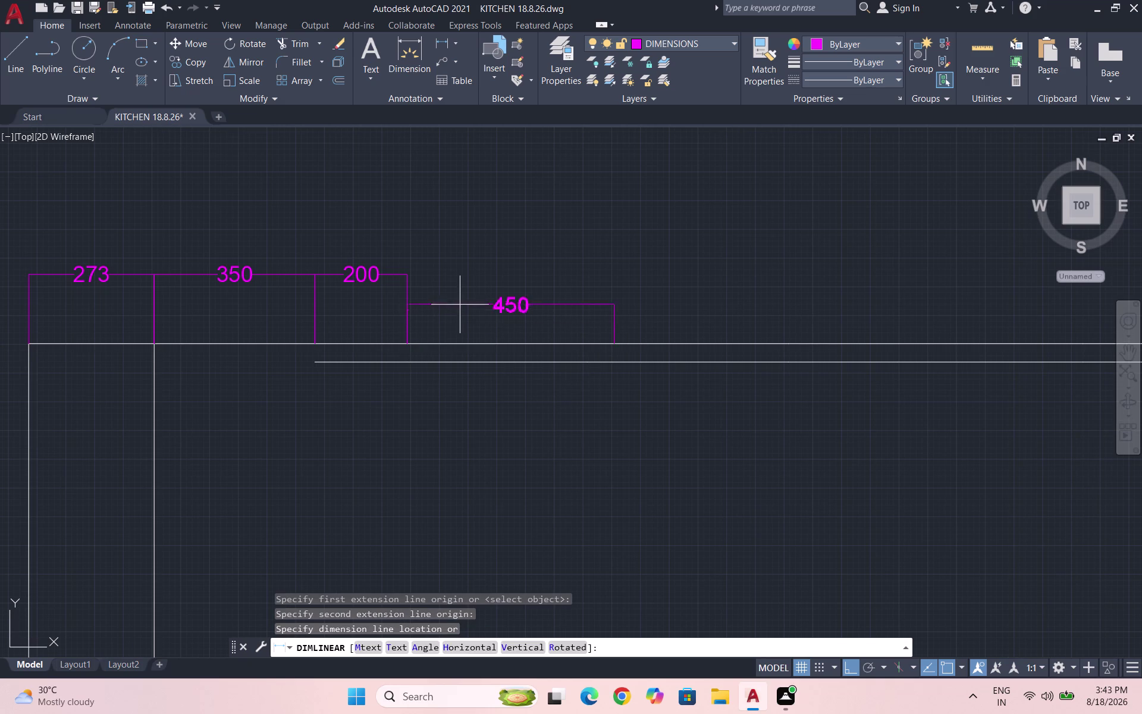
click(407, 276)
key(space)
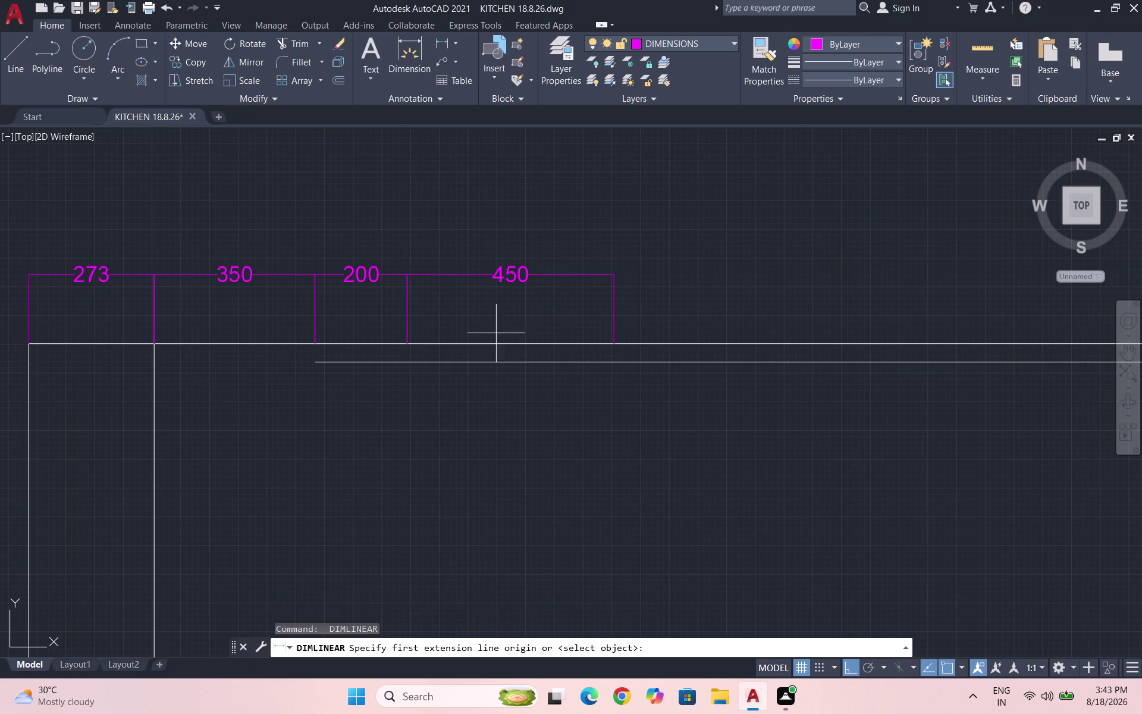
Add the 380 dimension to the chain and close the stray block definition window.
scroll(down, 3)
scroll(up, 3)
click(507, 353)
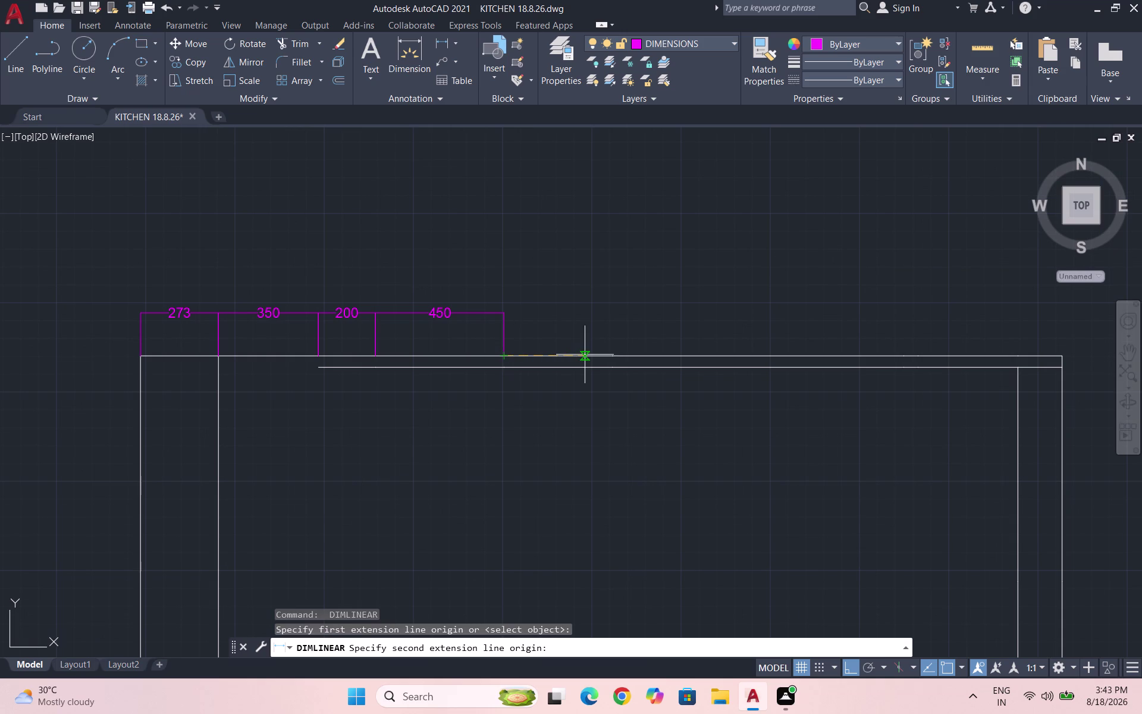
click(615, 357)
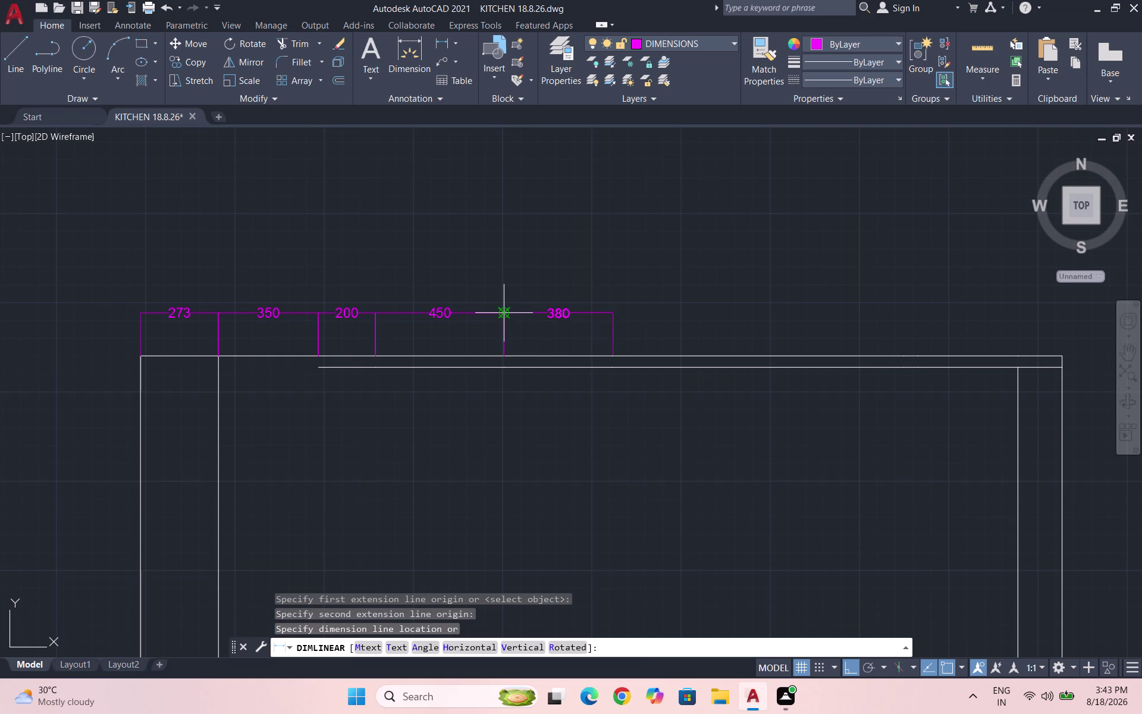
click(503, 314)
key(b)
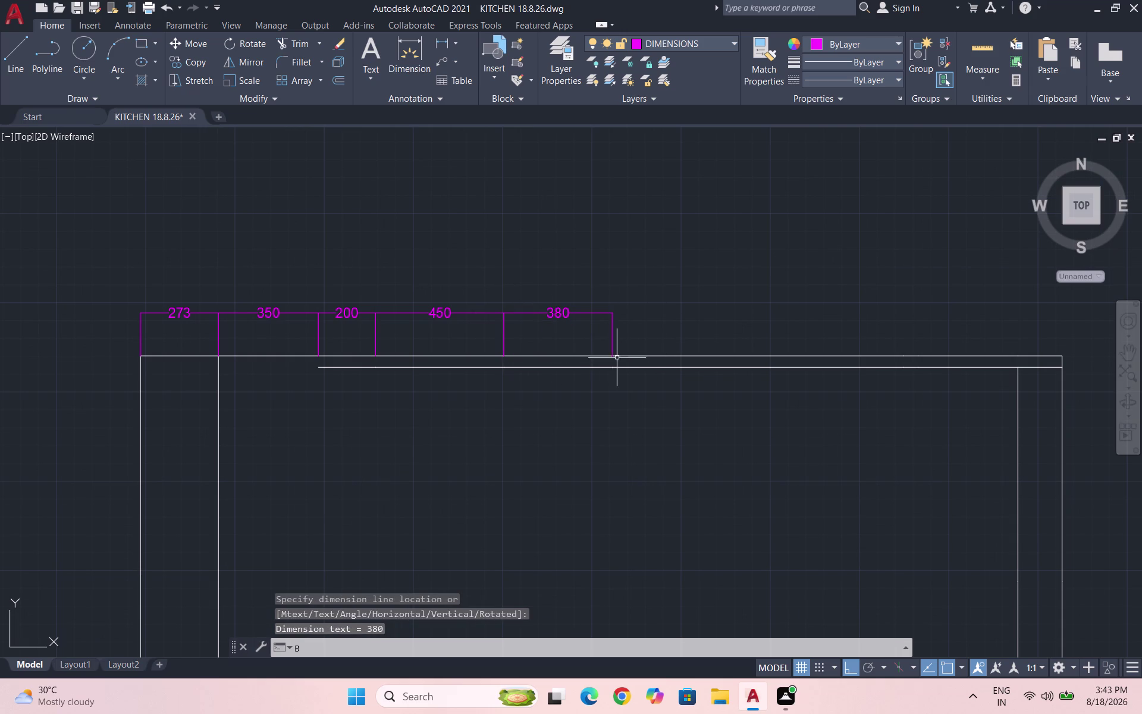
key(space)
click(777, 206)
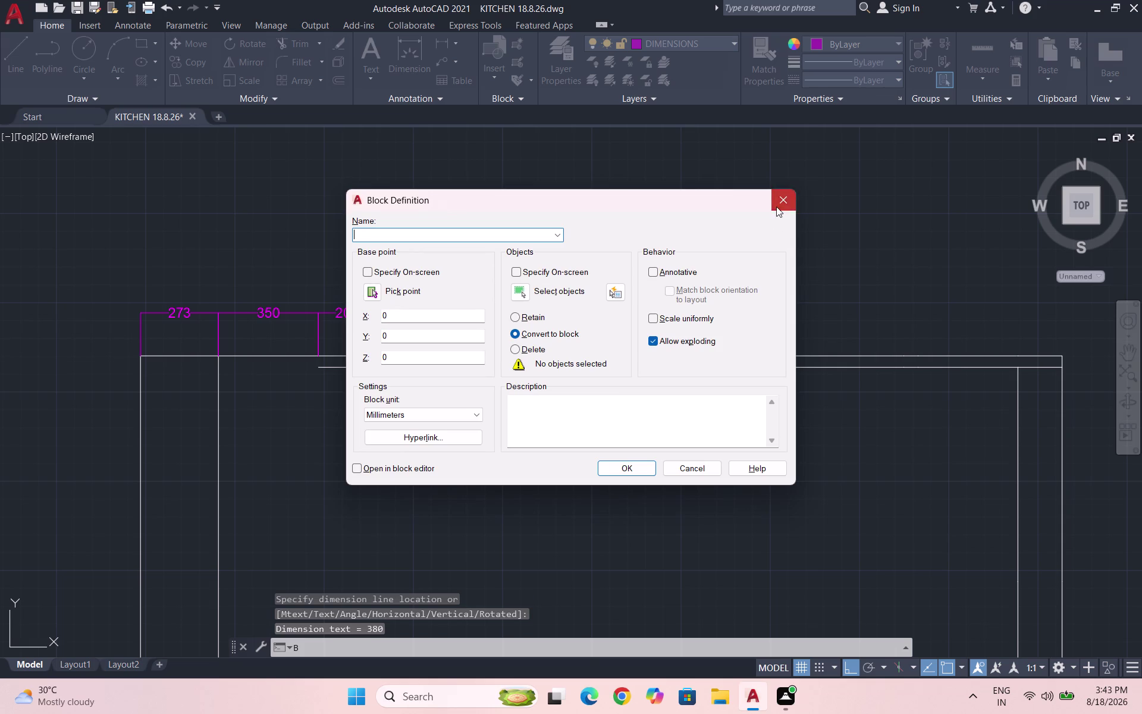
Dimension the 640 span after the 380, level with the chain.
click(443, 42)
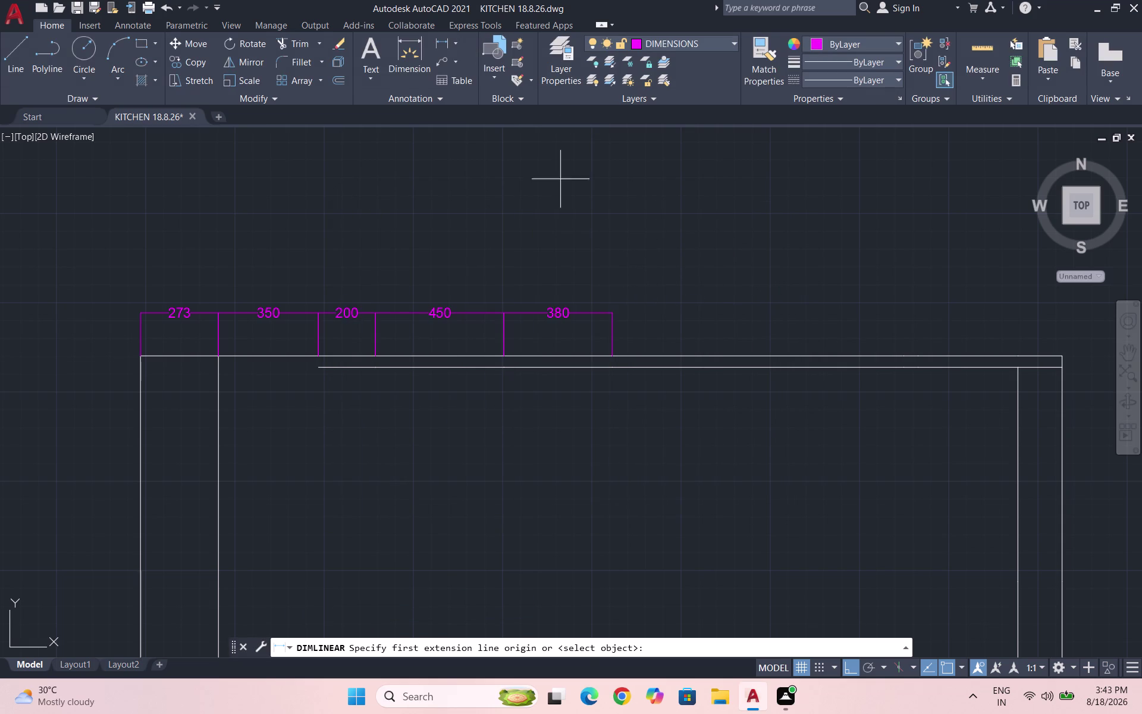
click(612, 357)
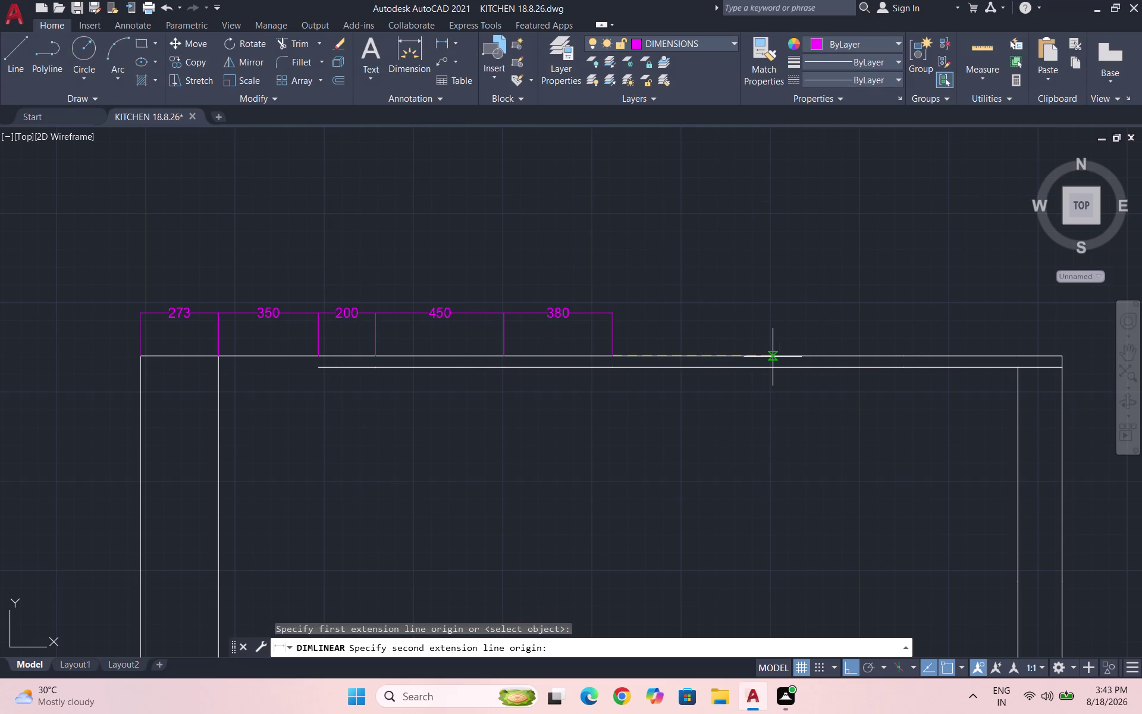
click(796, 355)
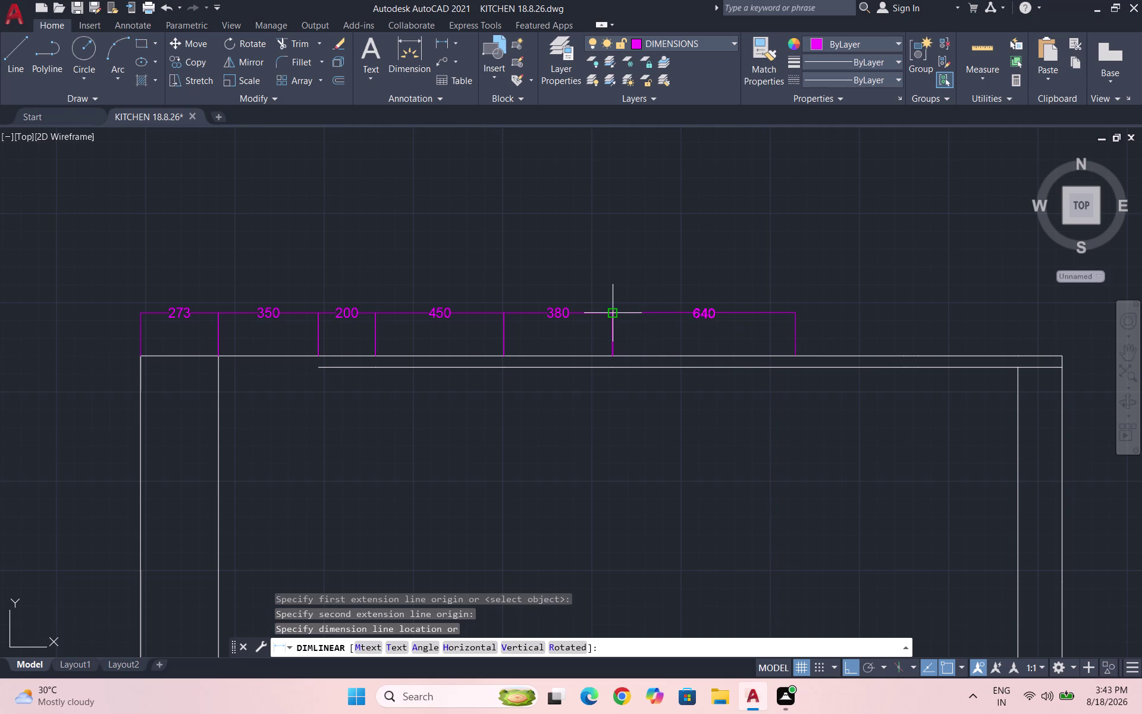
click(616, 312)
key(space)
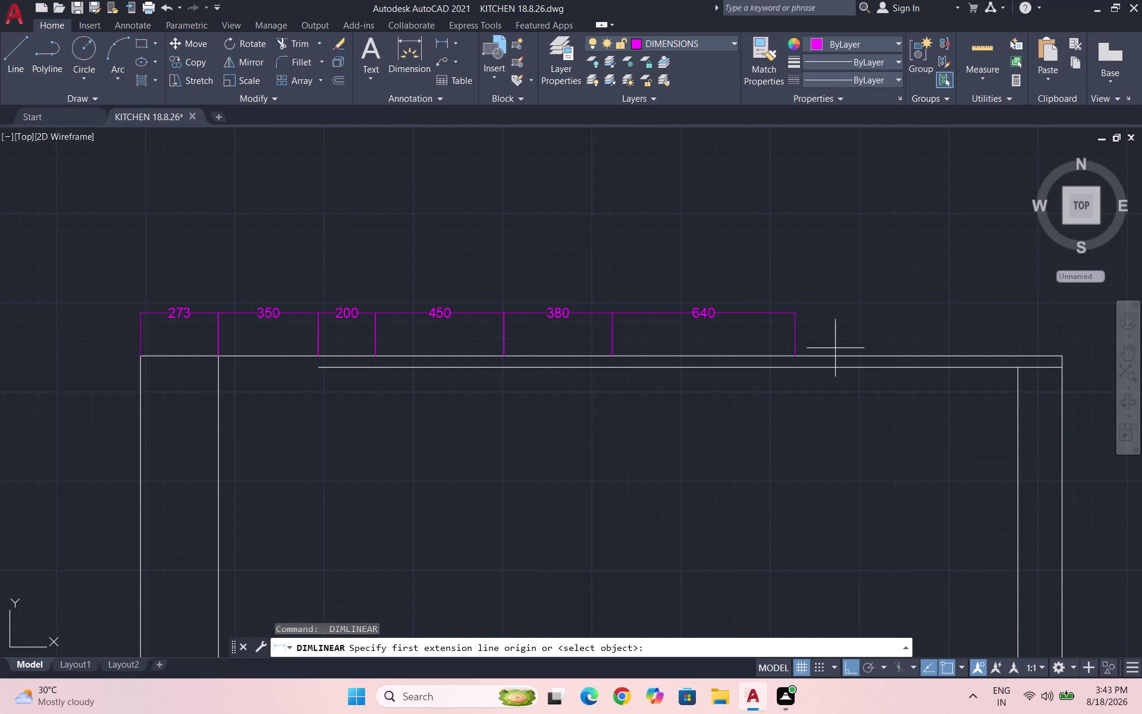
Add the next 380 dimension after the 640, level with the chain.
scroll(up, 3)
click(767, 358)
scroll(down, 3)
scroll(up, 3)
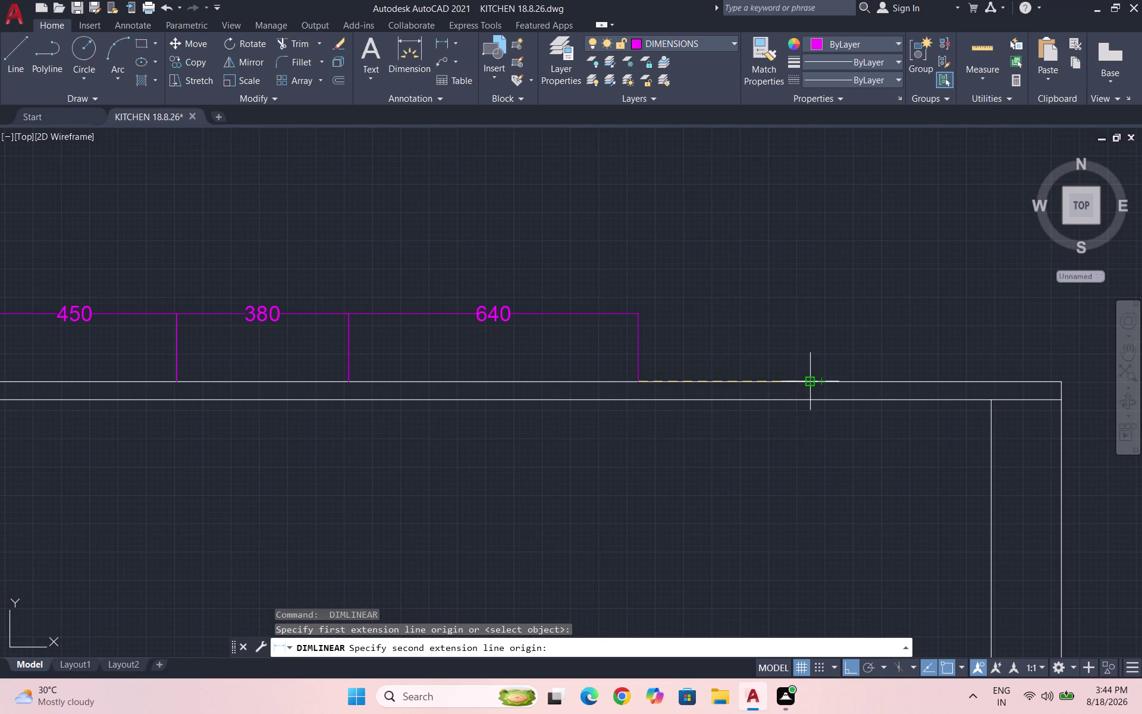
click(807, 383)
click(640, 315)
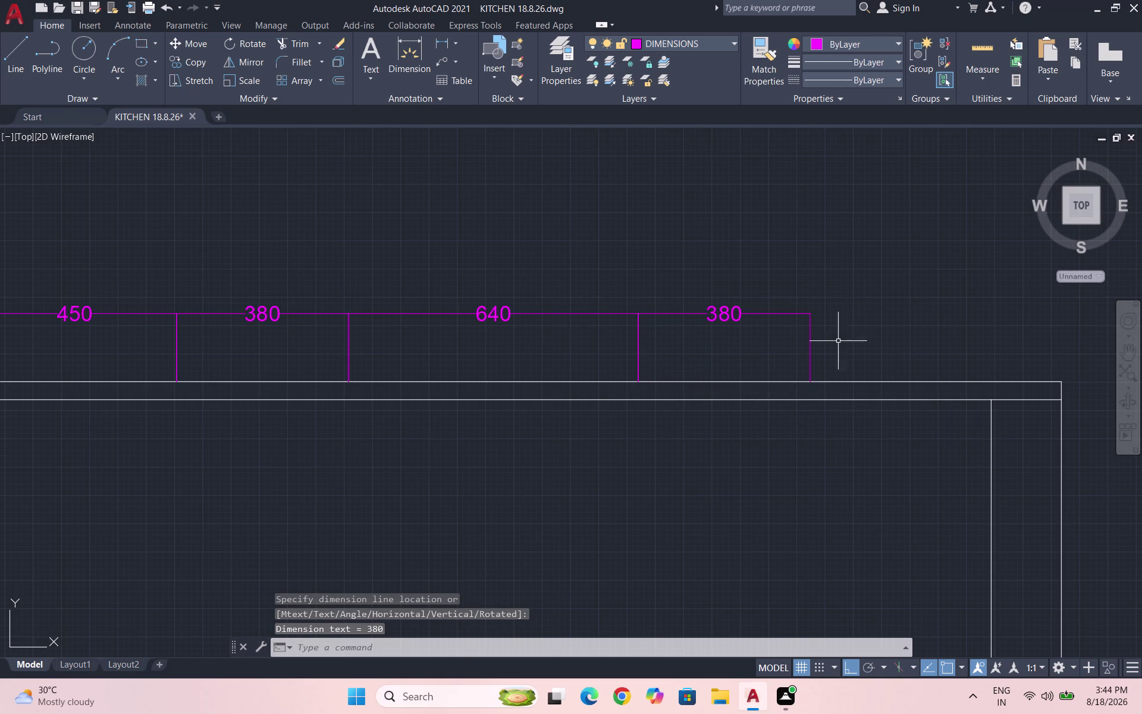
key(space)
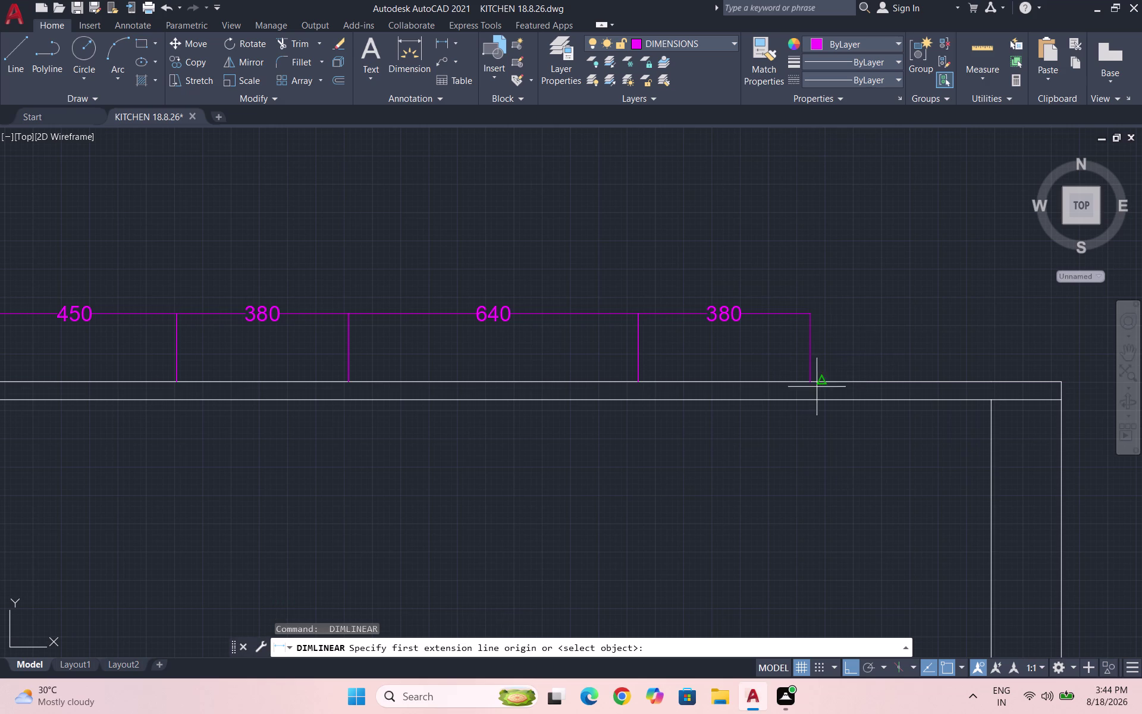
Cancel the misplaced 225 dimension and restart linear dimensioning.
click(811, 379)
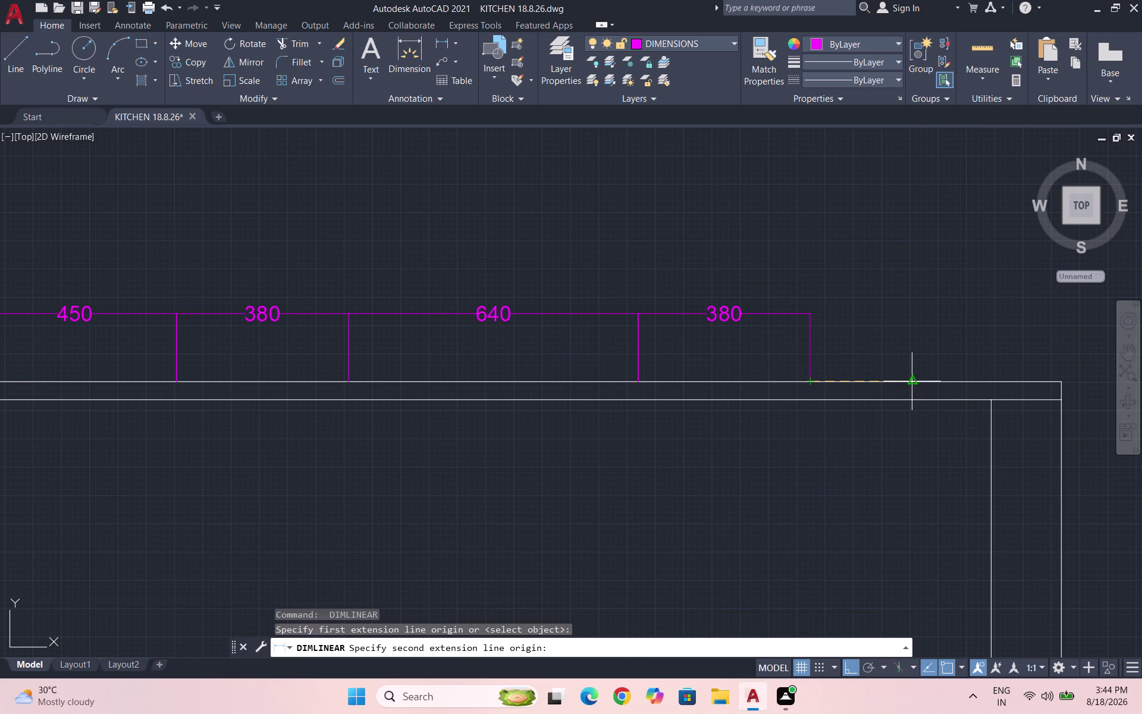
click(916, 381)
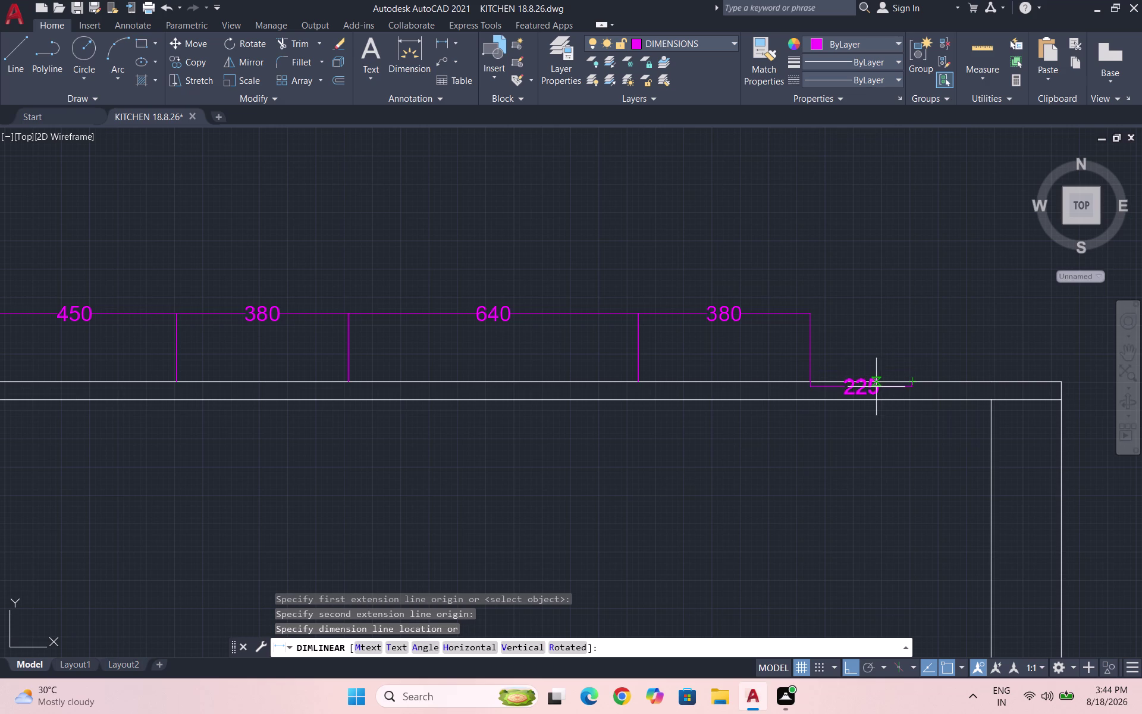
key(Escape)
scroll(down, 3)
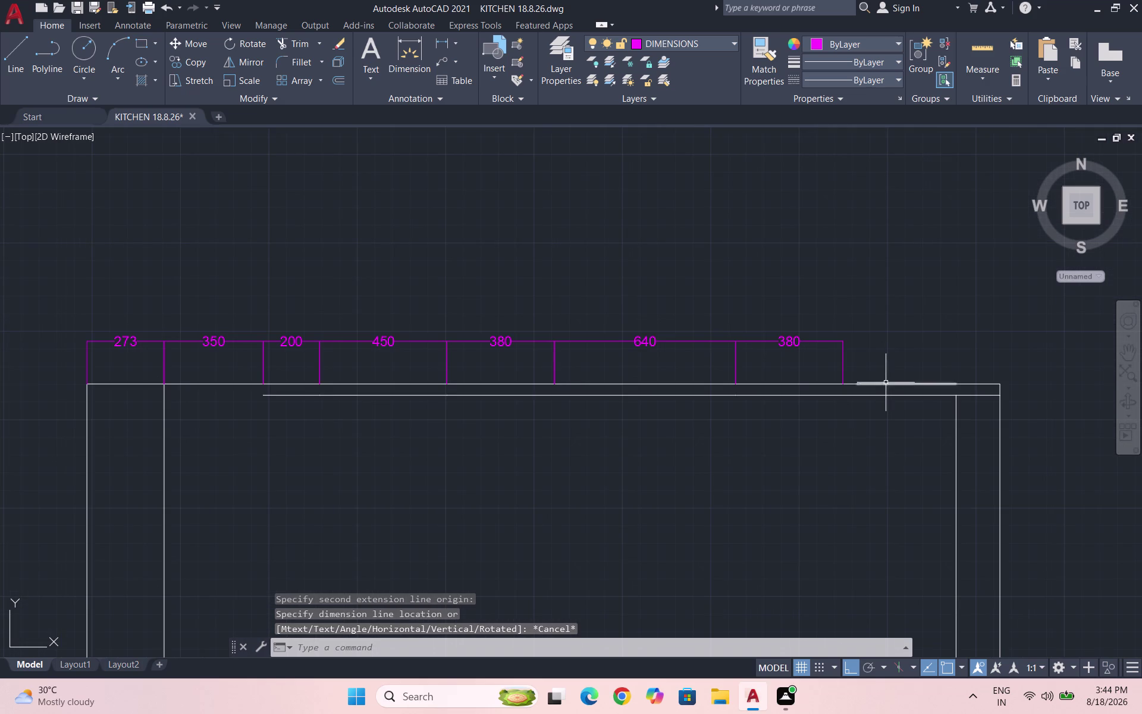
key(space)
scroll(up, 3)
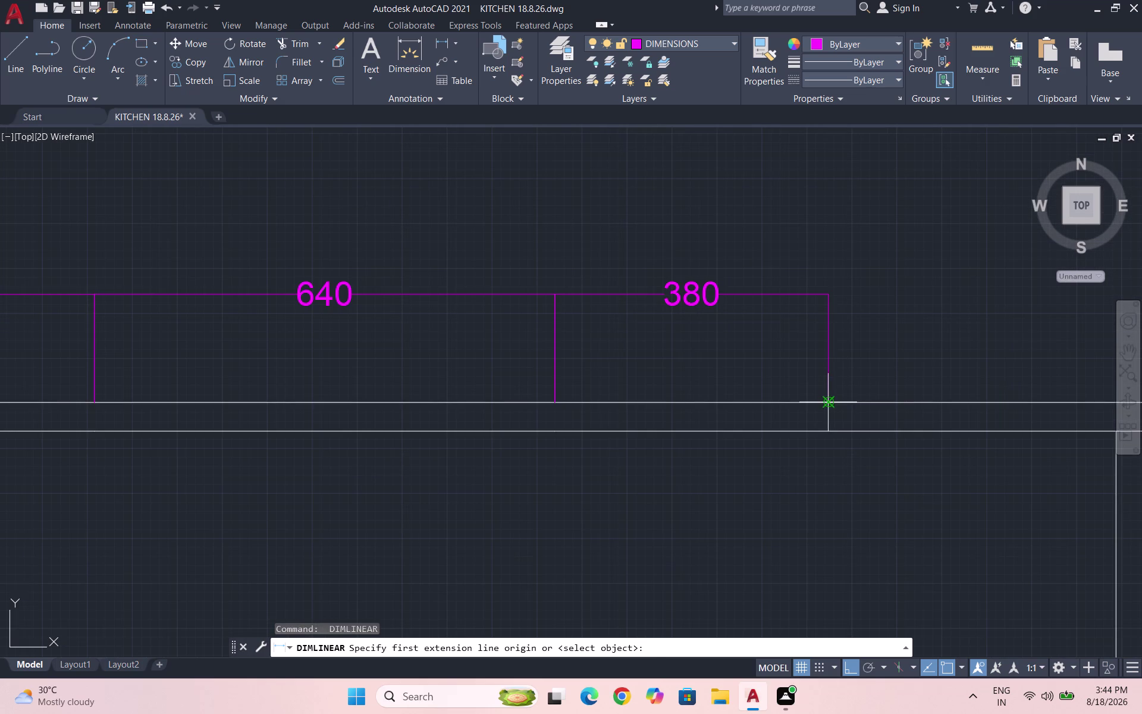
Dimension the short 50 span and the 350 span in the chain.
click(828, 402)
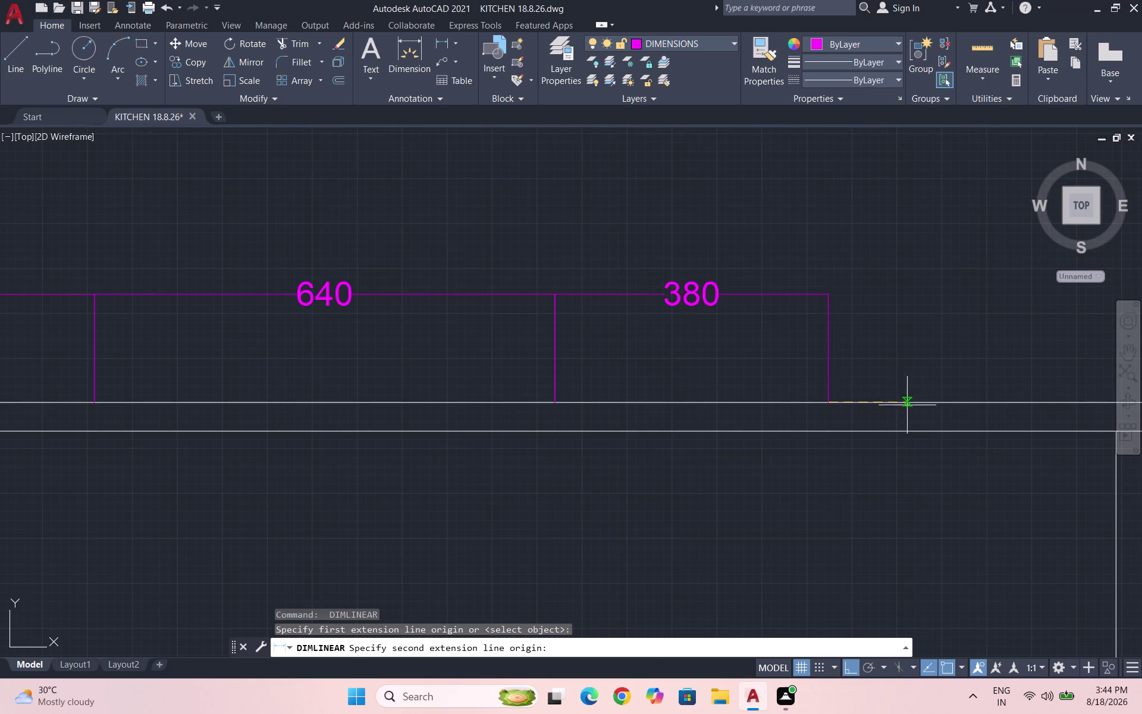
scroll(down, 3)
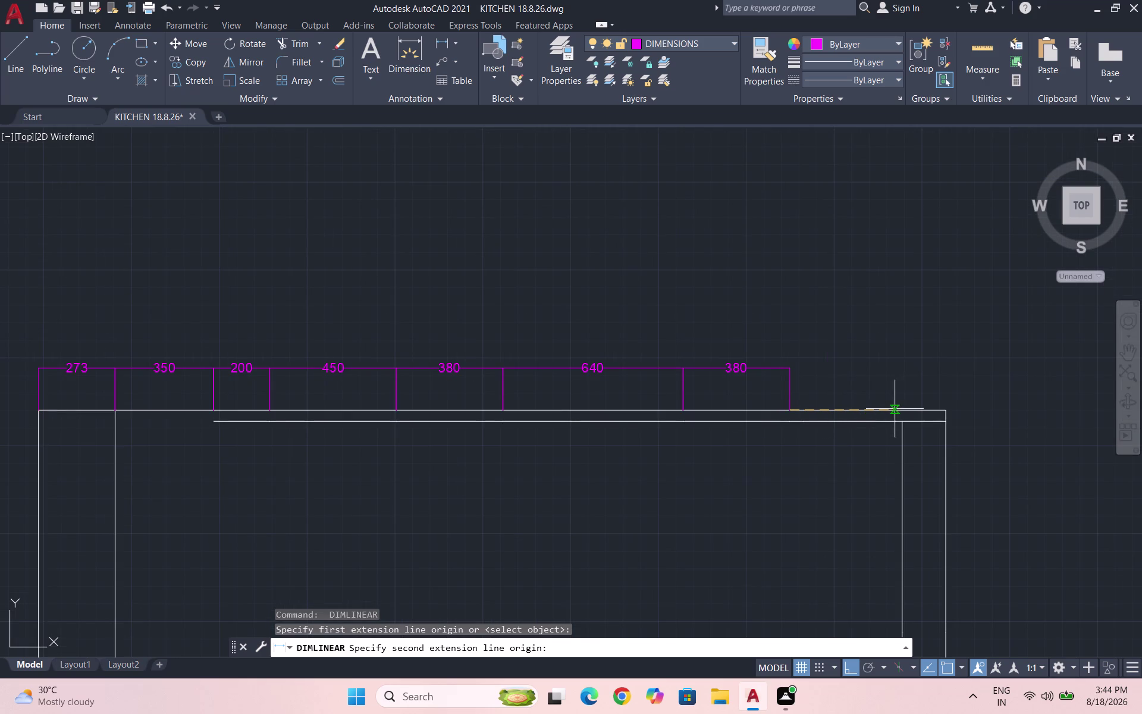
click(807, 410)
click(785, 366)
key(space)
scroll(up, 3)
click(791, 421)
scroll(down, 3)
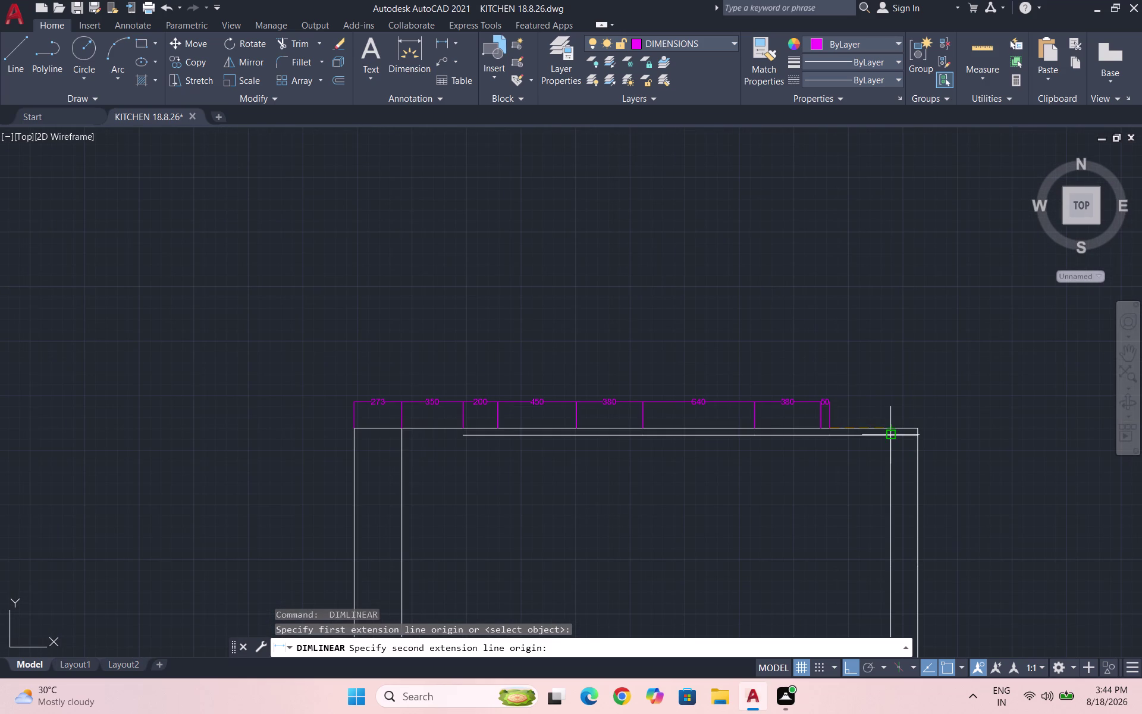
click(888, 428)
click(831, 402)
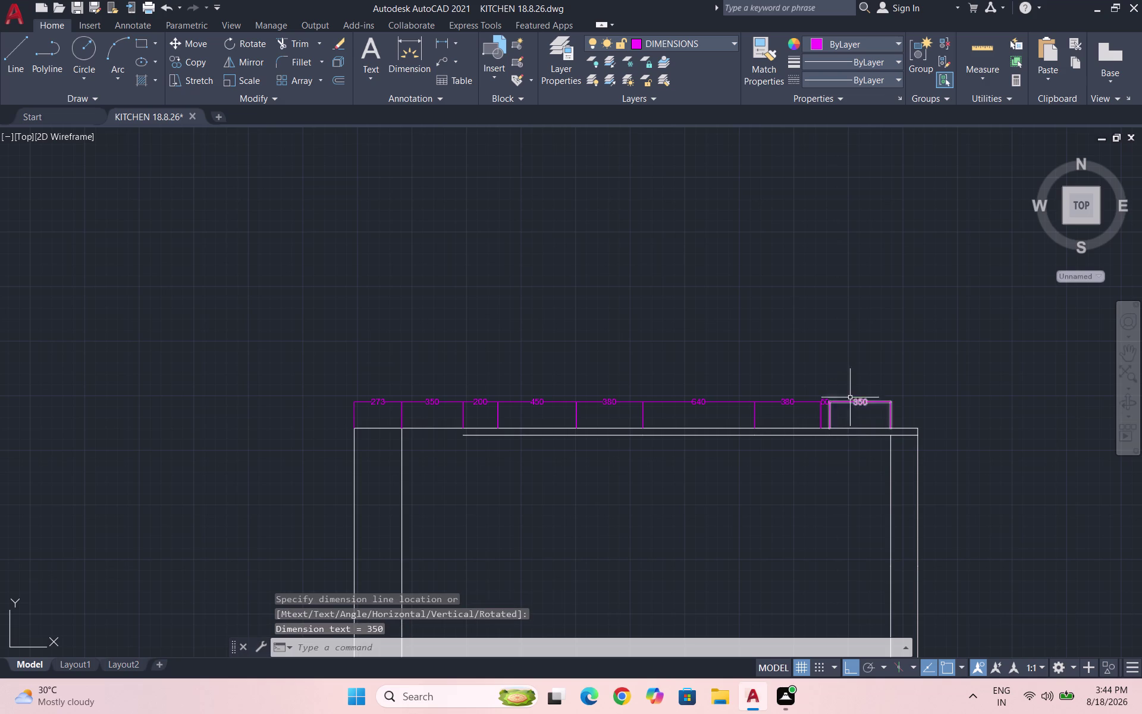
key(space)
Add the final 155 dimension at the right end, then save the drawing.
scroll(up, 3)
click(827, 486)
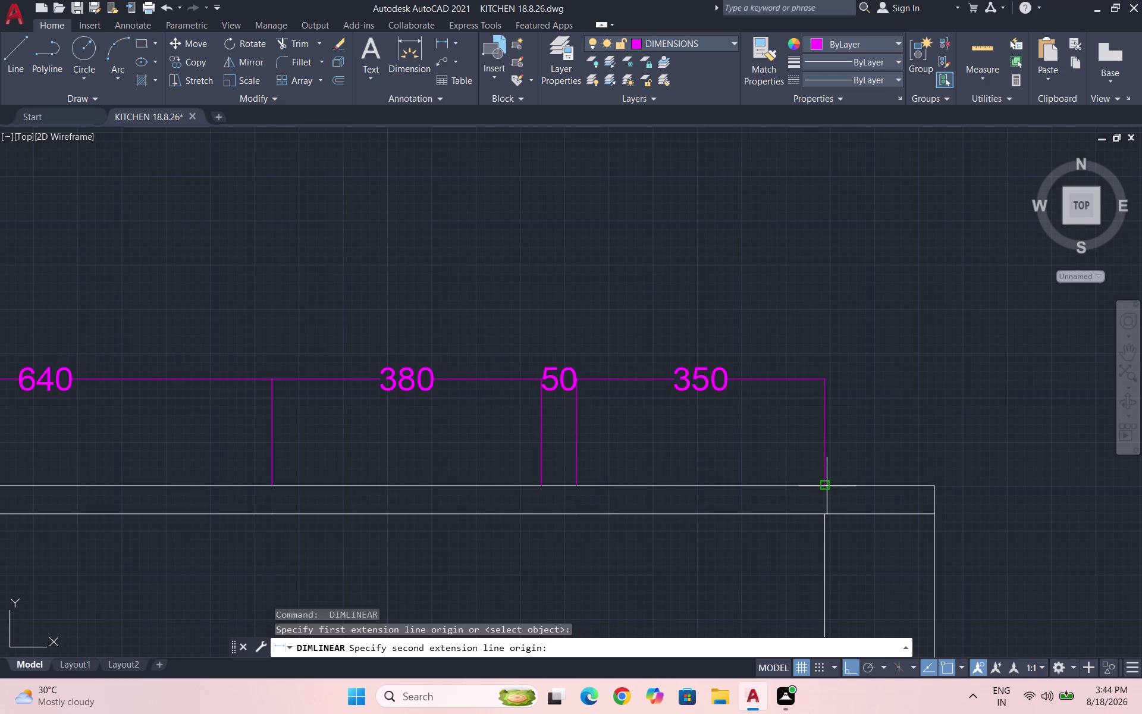
click(931, 486)
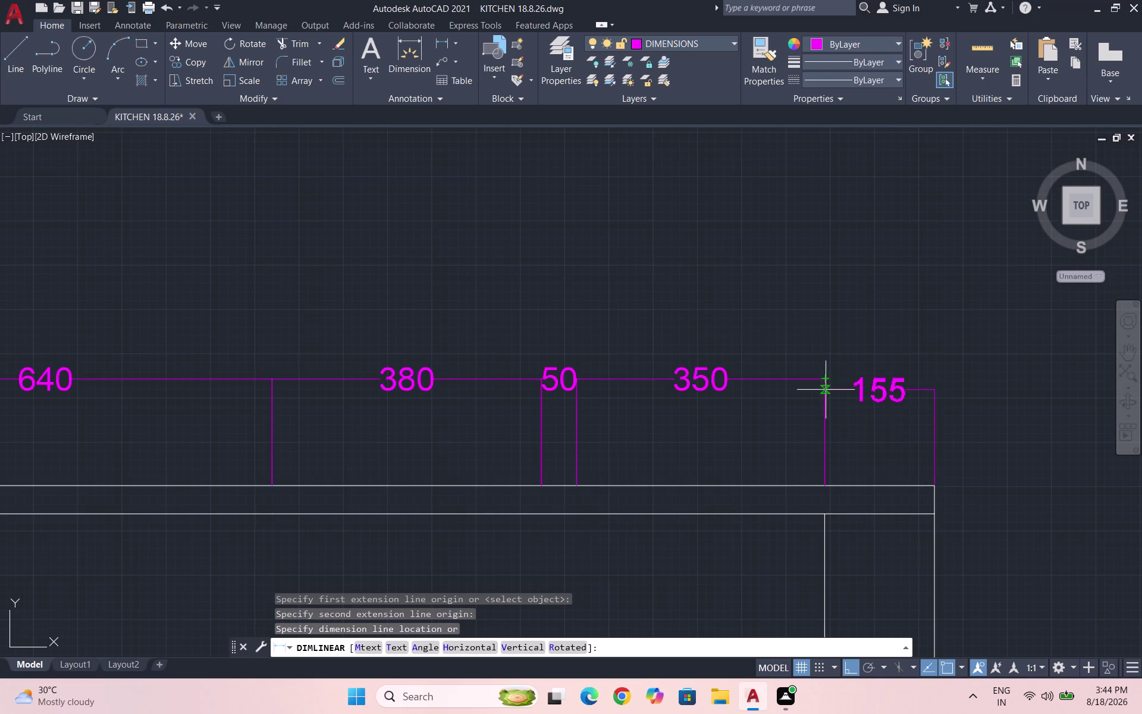
click(826, 377)
scroll(down, 3)
key(Escape)
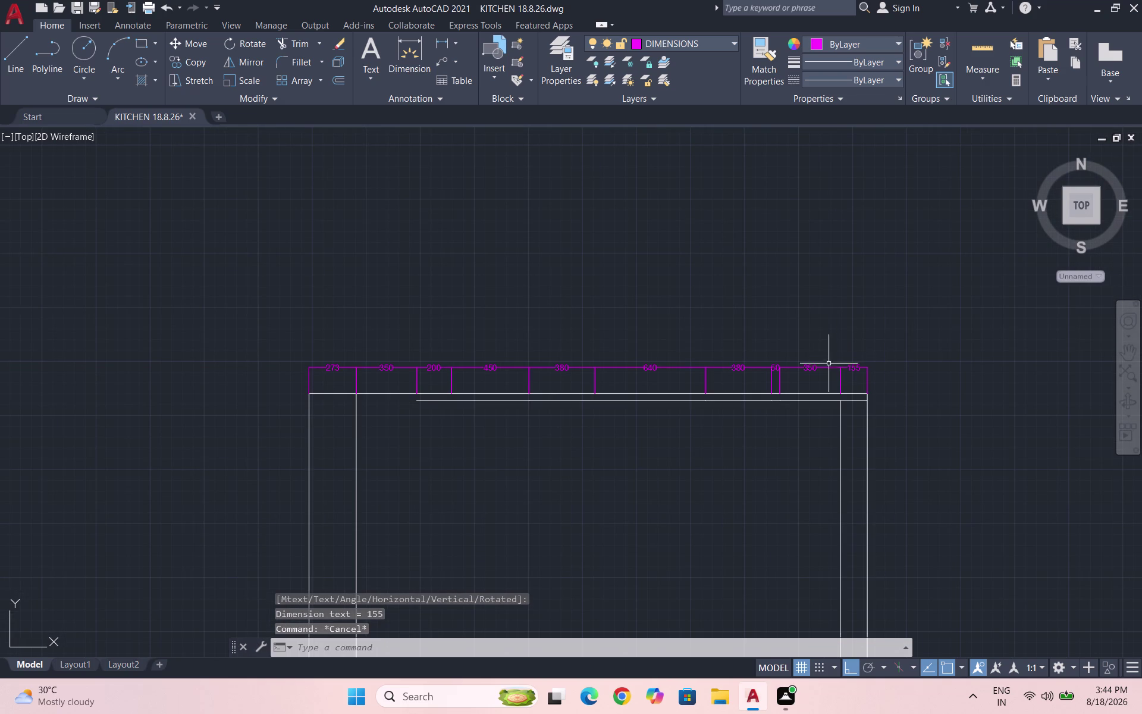
key(ctrl+s)
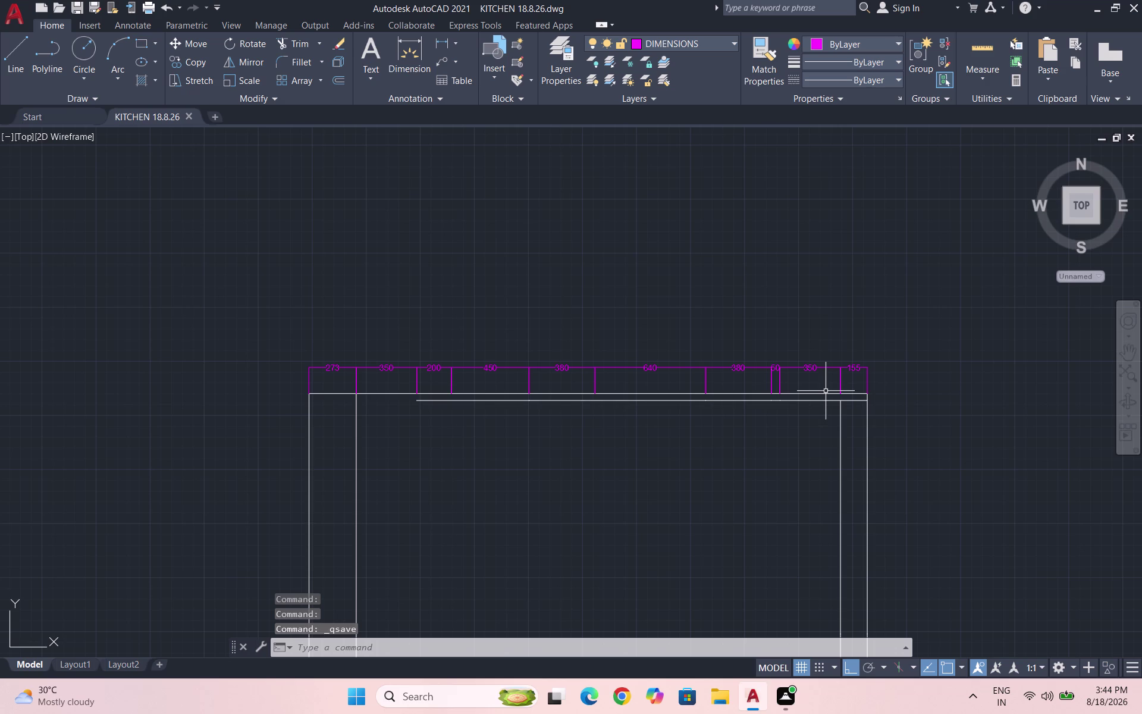
Dimension the 40 corner piece at the outline's top-right.
scroll(down, 3)
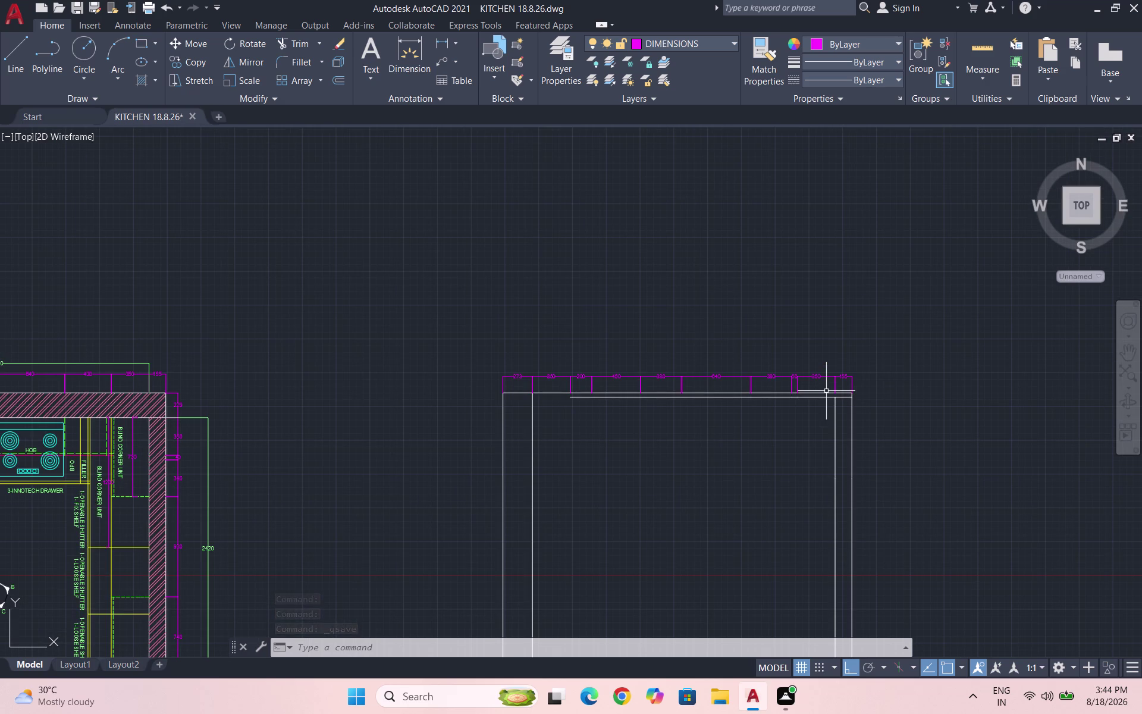
key(ctrl+s)
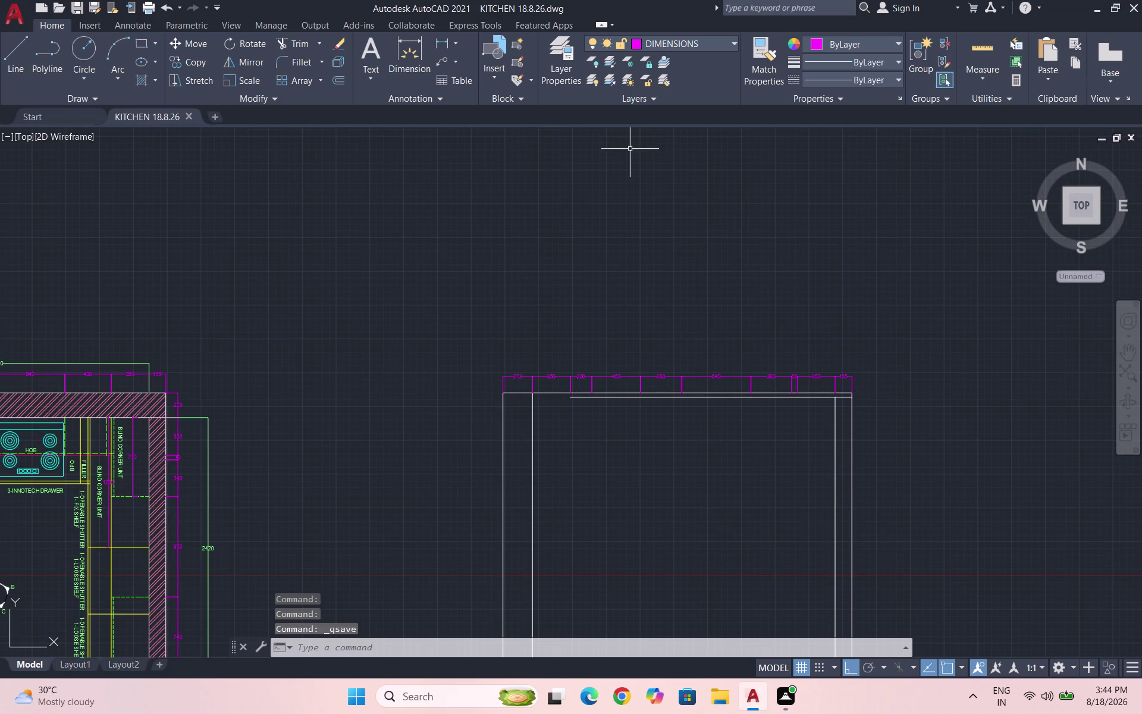
click(445, 46)
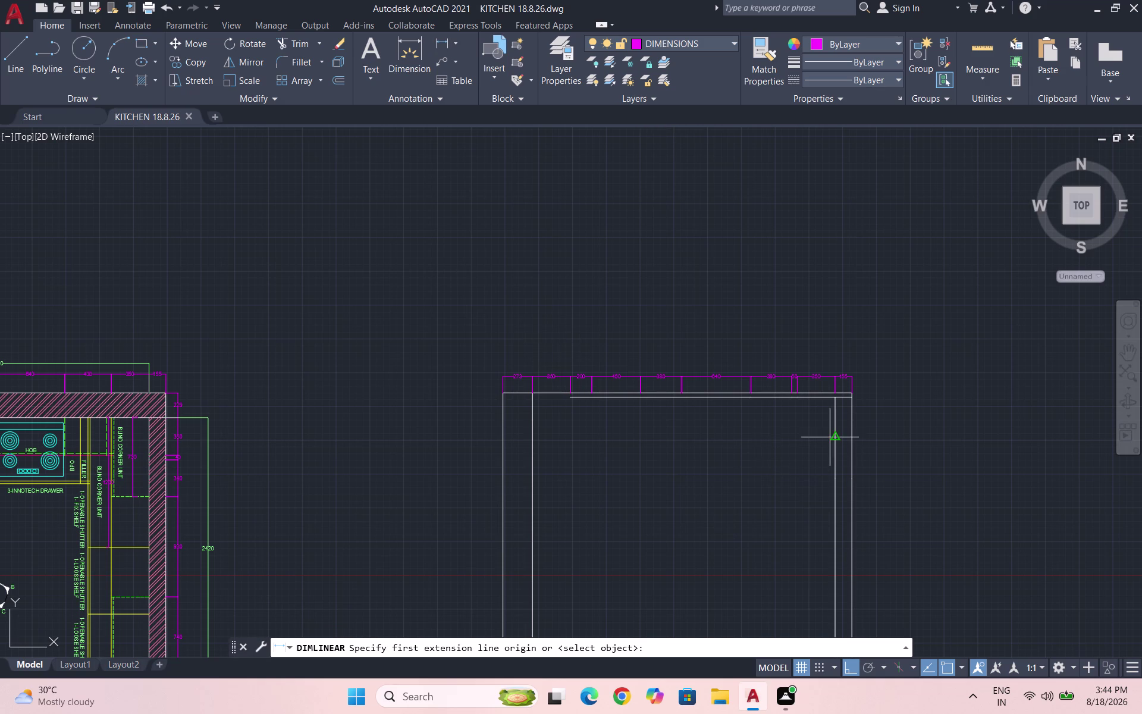
scroll(up, 3)
scroll(up, 3)
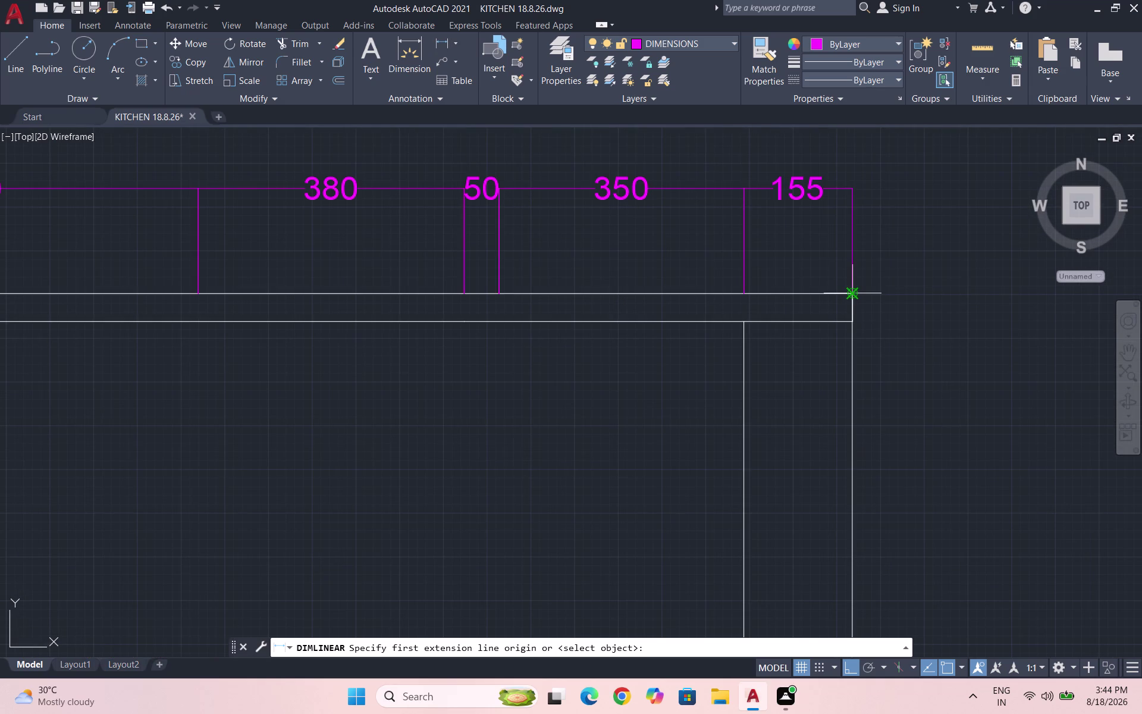
click(851, 294)
click(850, 324)
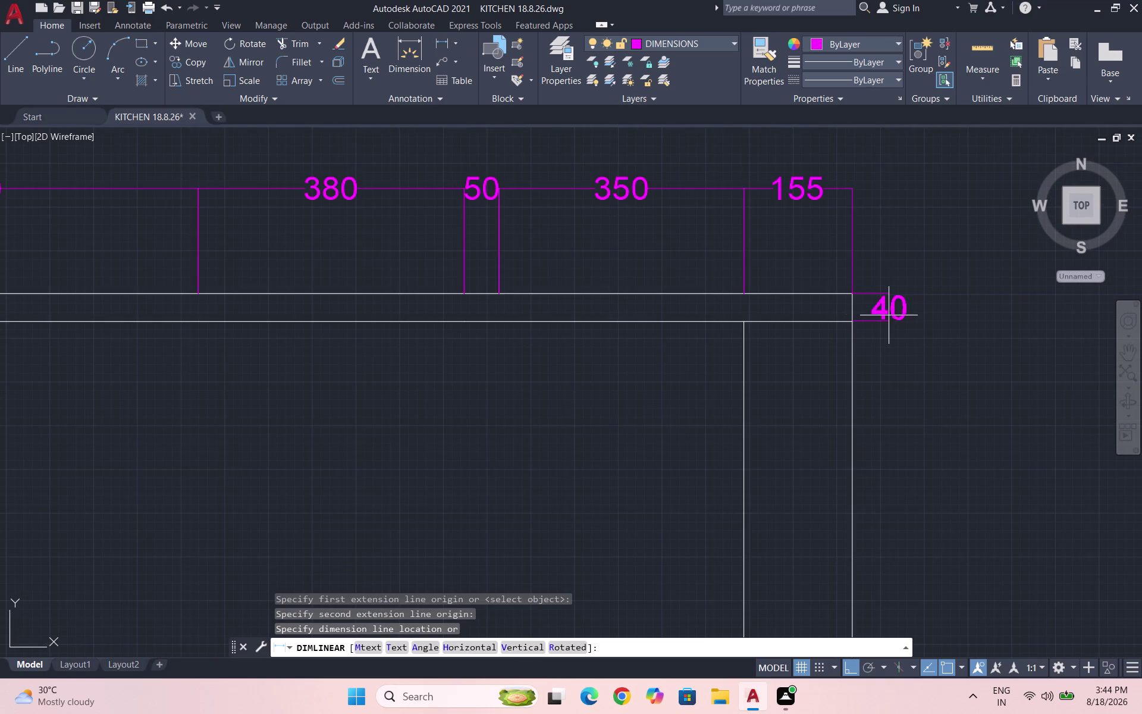
click(889, 315)
scroll(down, 3)
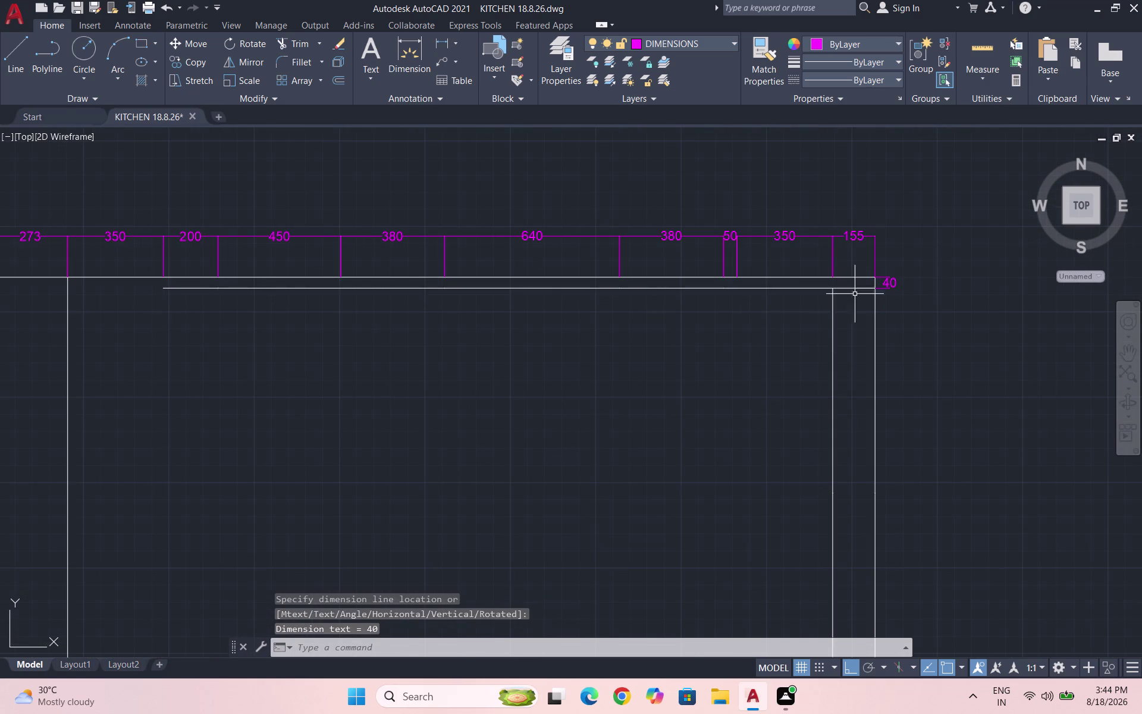
key(space)
Start a 750 vertical dimension down the outline's right edge.
scroll(down, 3)
scroll(up, 3)
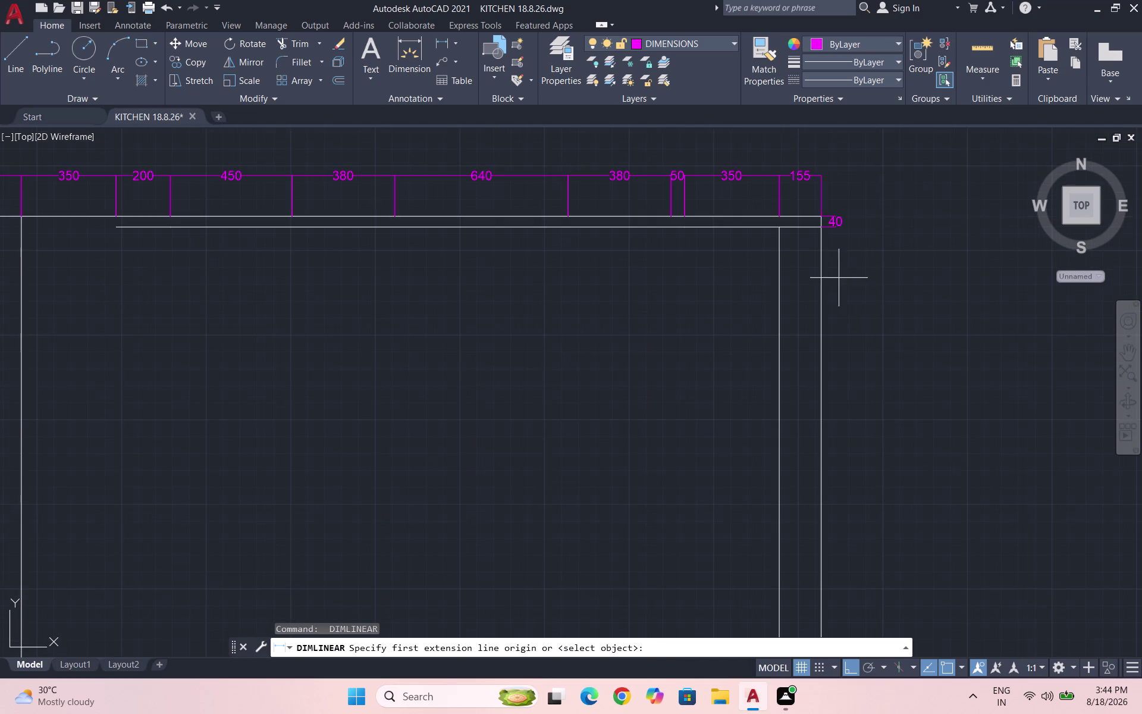
scroll(up, 3)
click(806, 203)
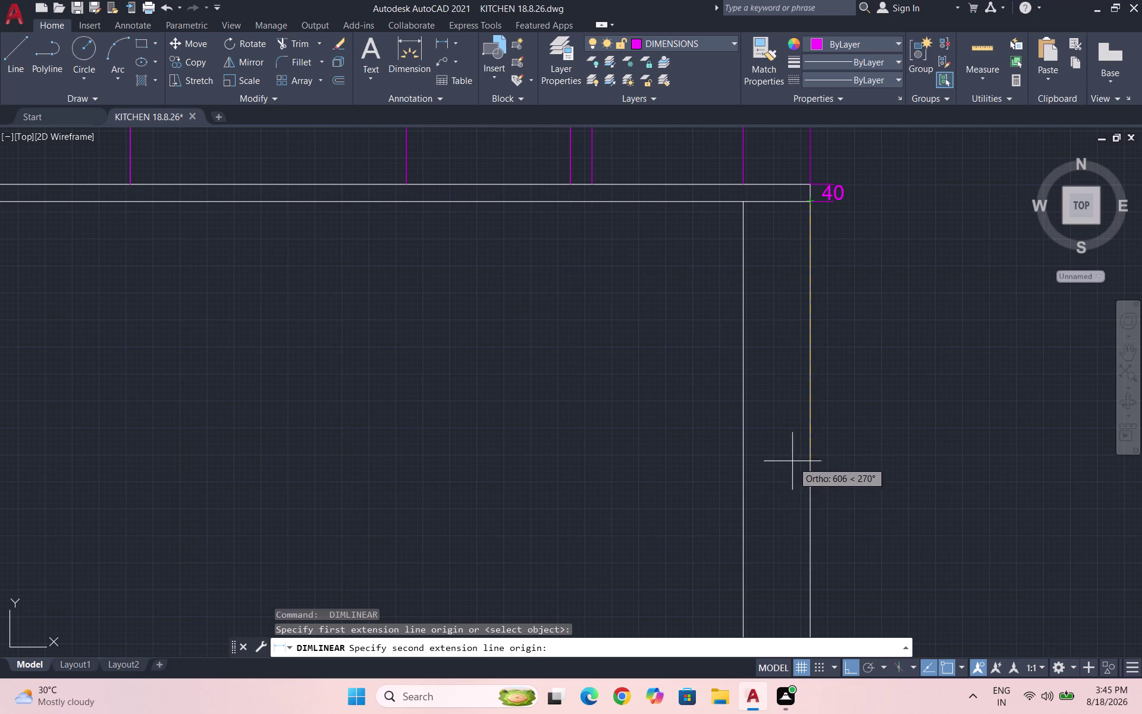
click(813, 525)
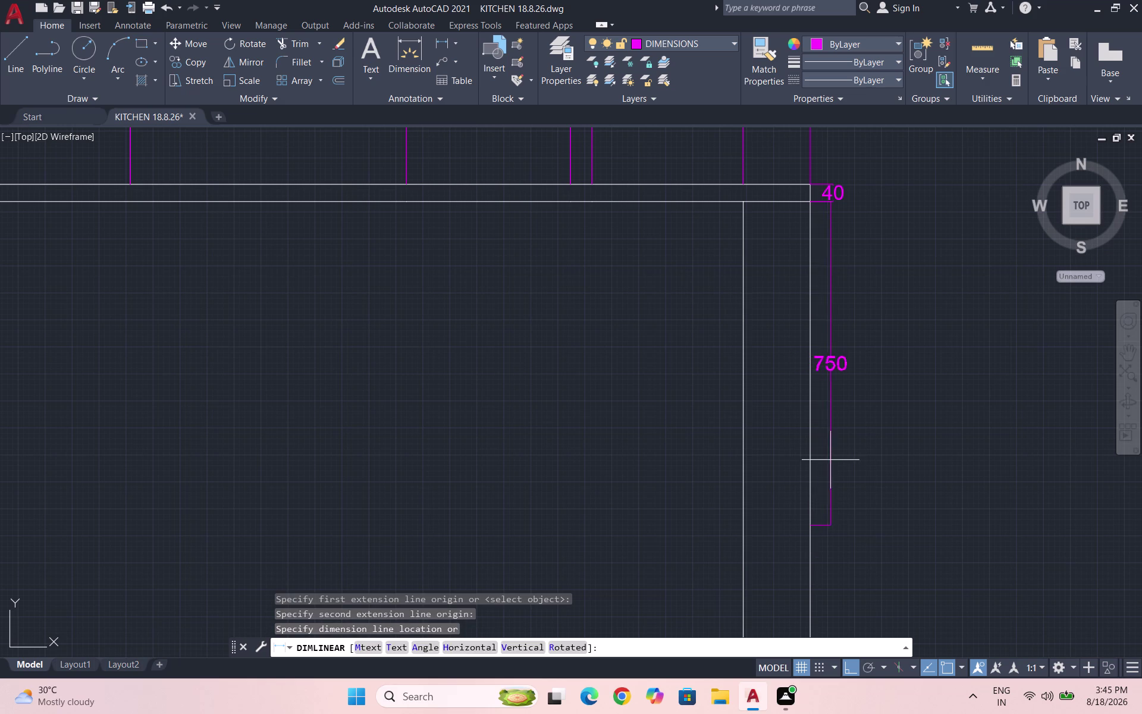